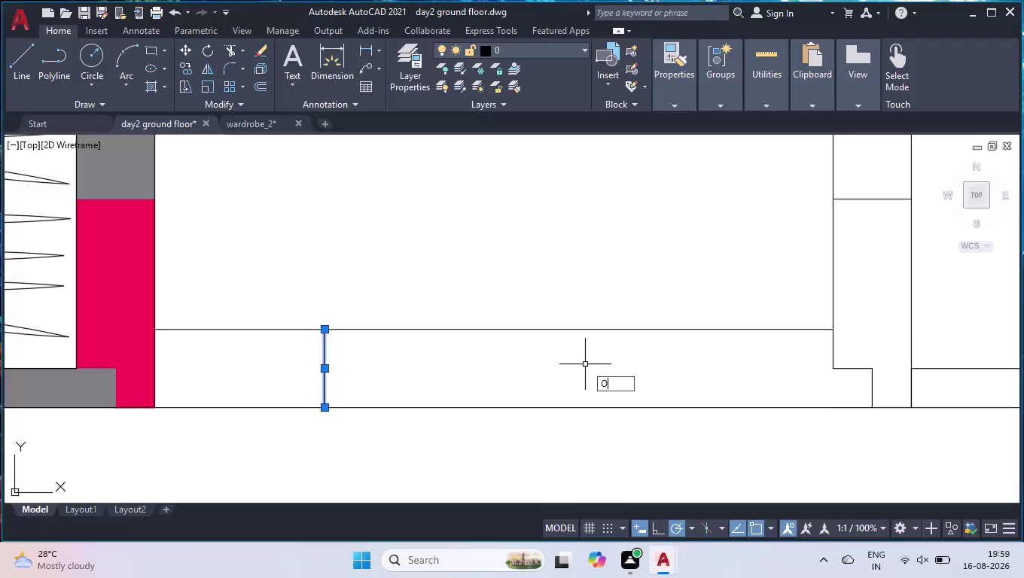
Offset the vertical wall line 3 feet to mark the other side of the window opening.
text(F)
key(Return)
text(3')
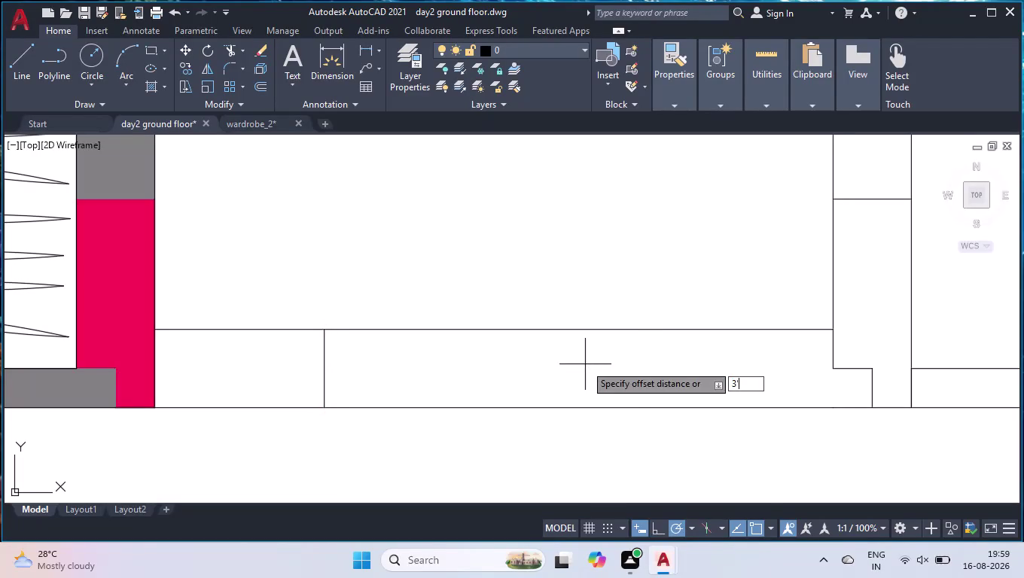
key(Return)
click(587, 366)
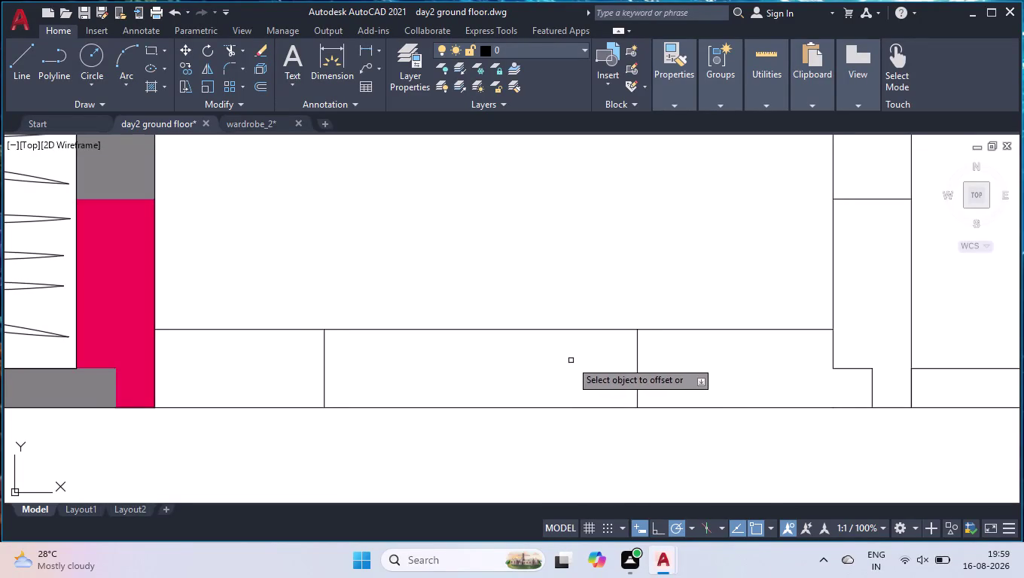
key(space)
scroll(down, 3)
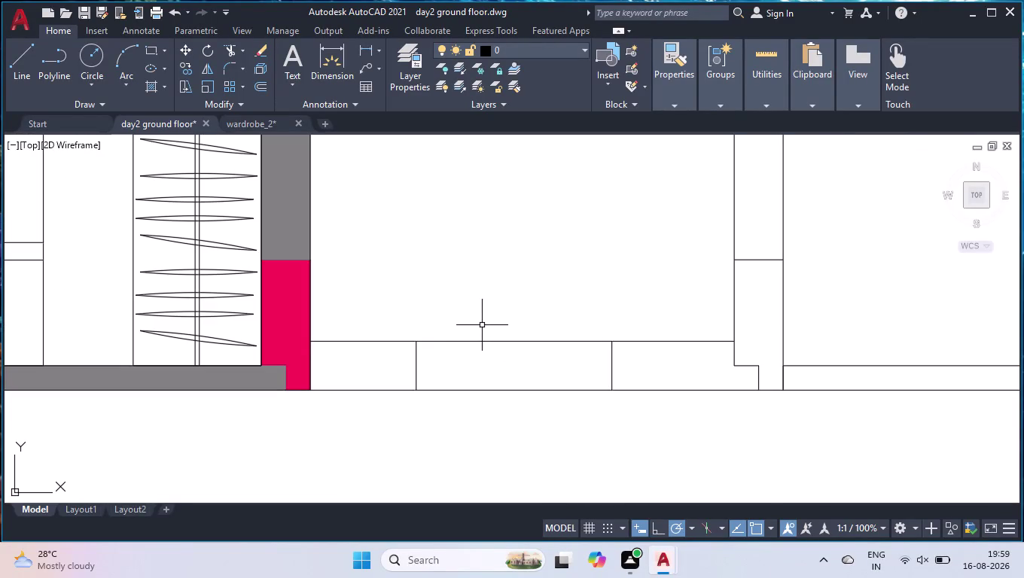
click(149, 92)
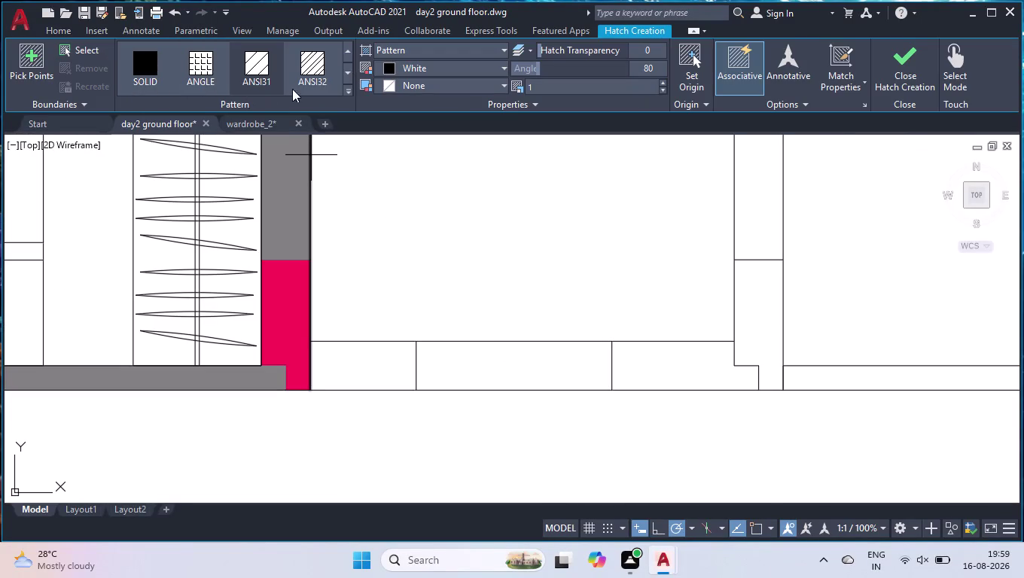
Hatch the wall pieces left and right of the opening with a SOLID fill in colour 8 grey.
click(392, 66)
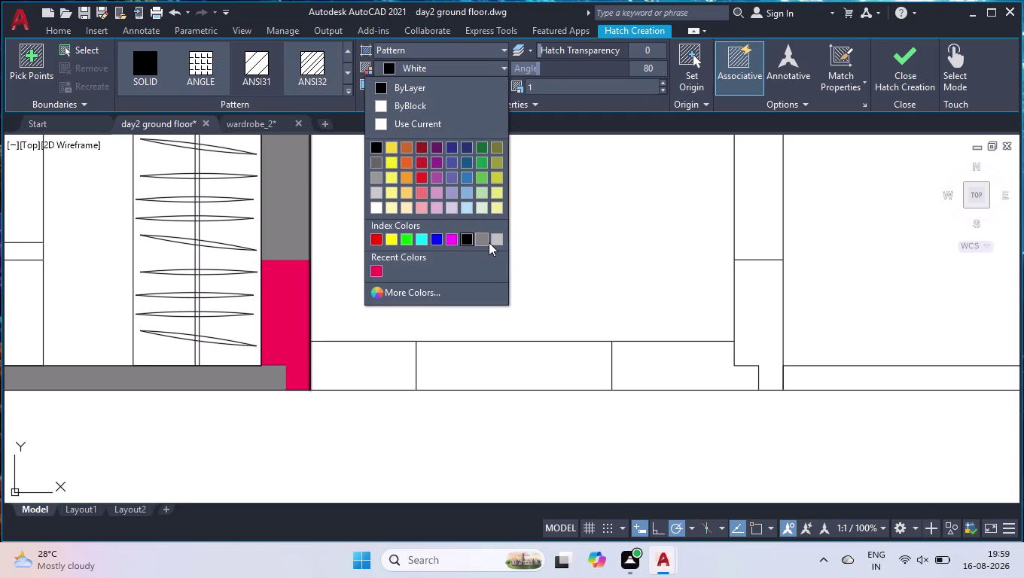
click(489, 243)
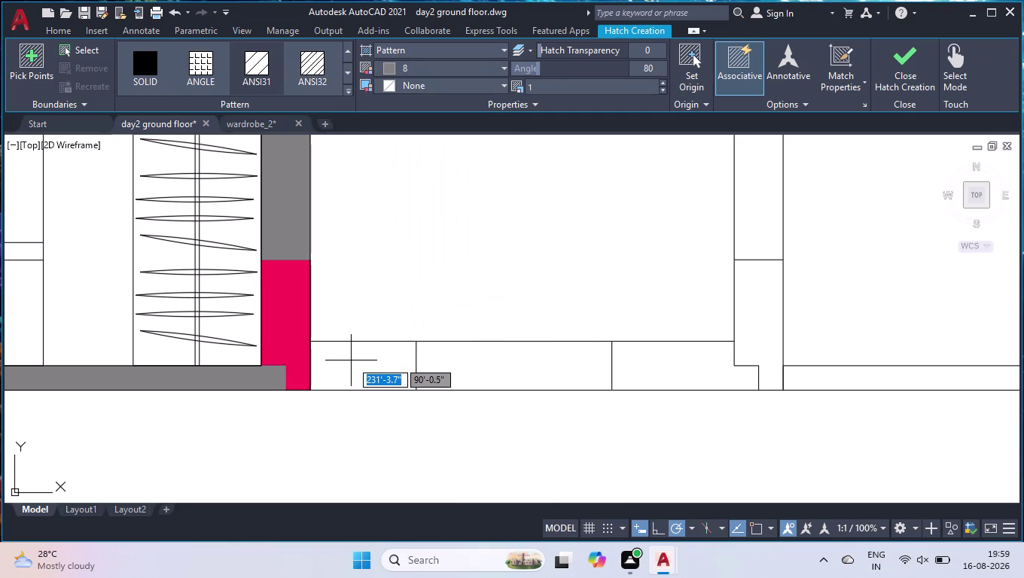
click(351, 360)
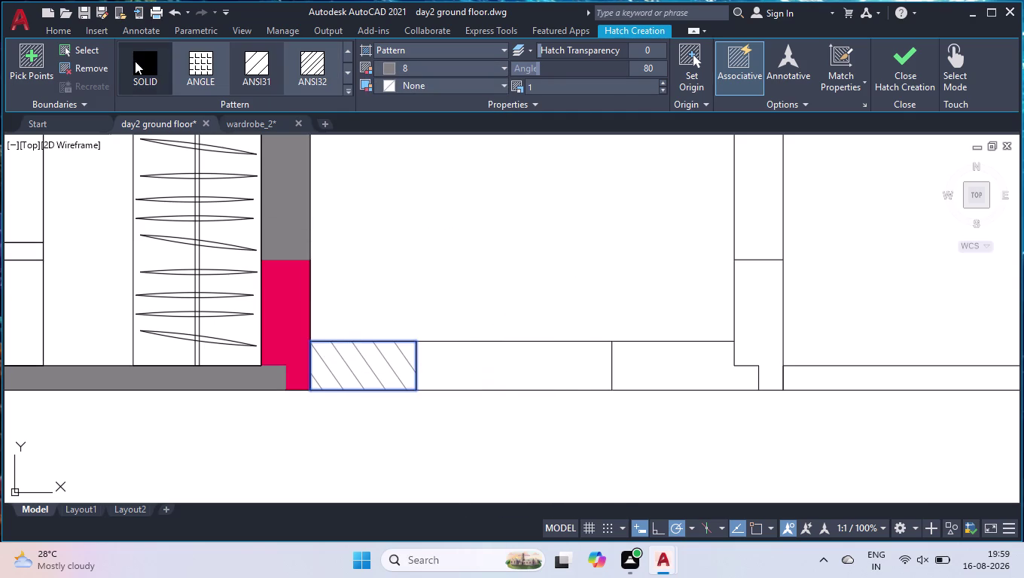
click(135, 61)
click(665, 365)
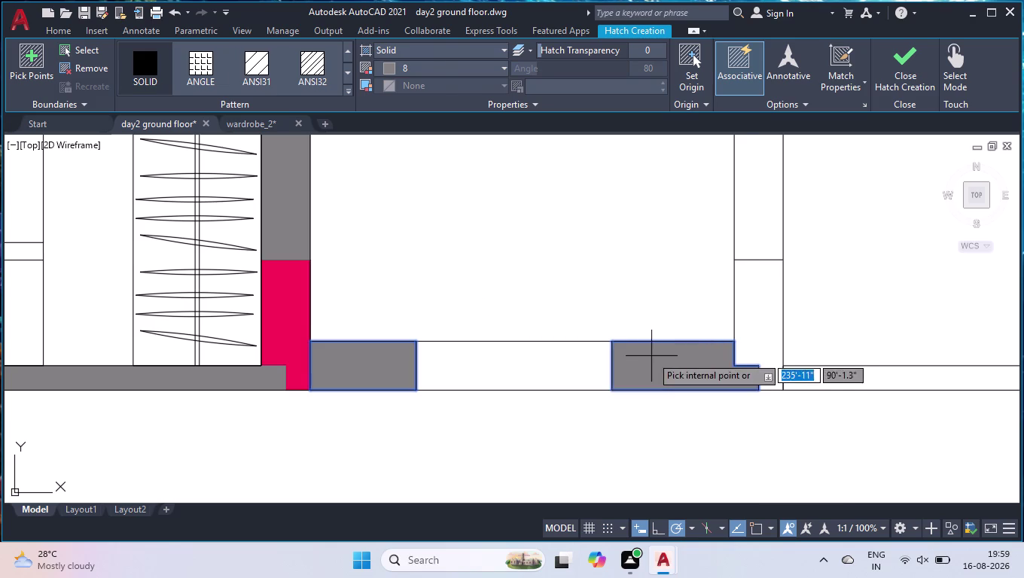
key(Return)
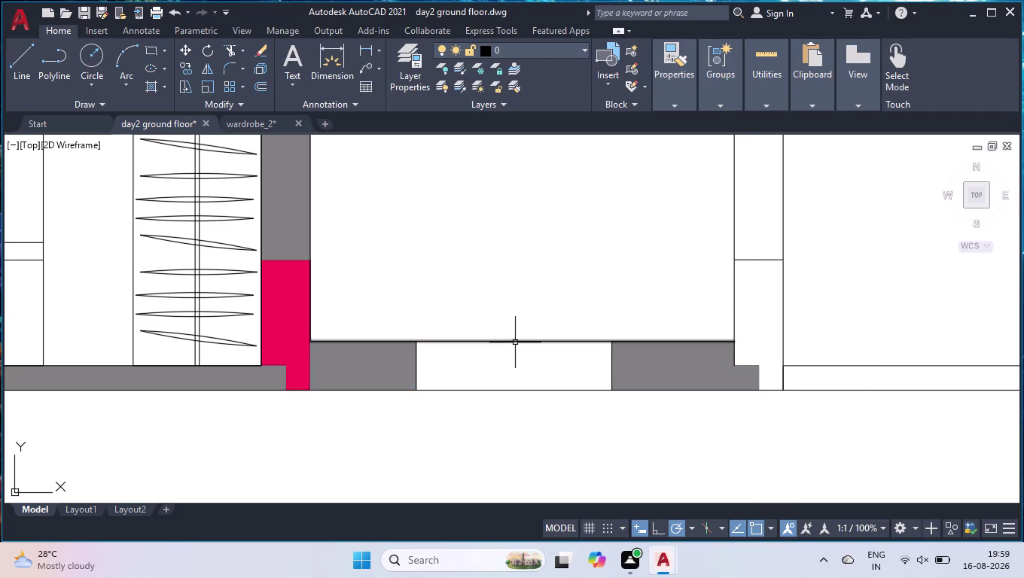
Offset the wall's inner edge 1 foot toward the room side over the window opening.
text(OFF)
key(Return)
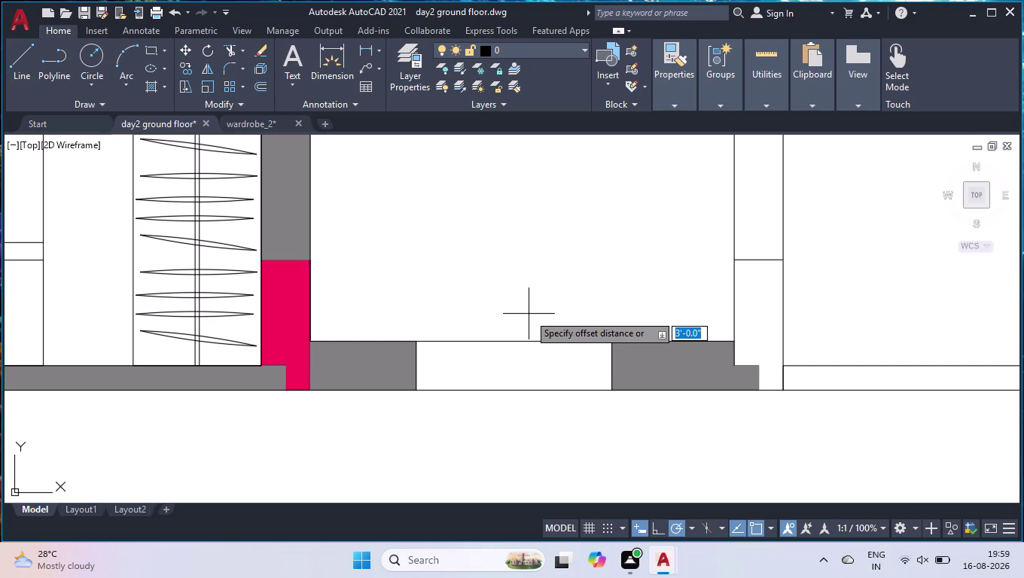
text(1')
key(Return)
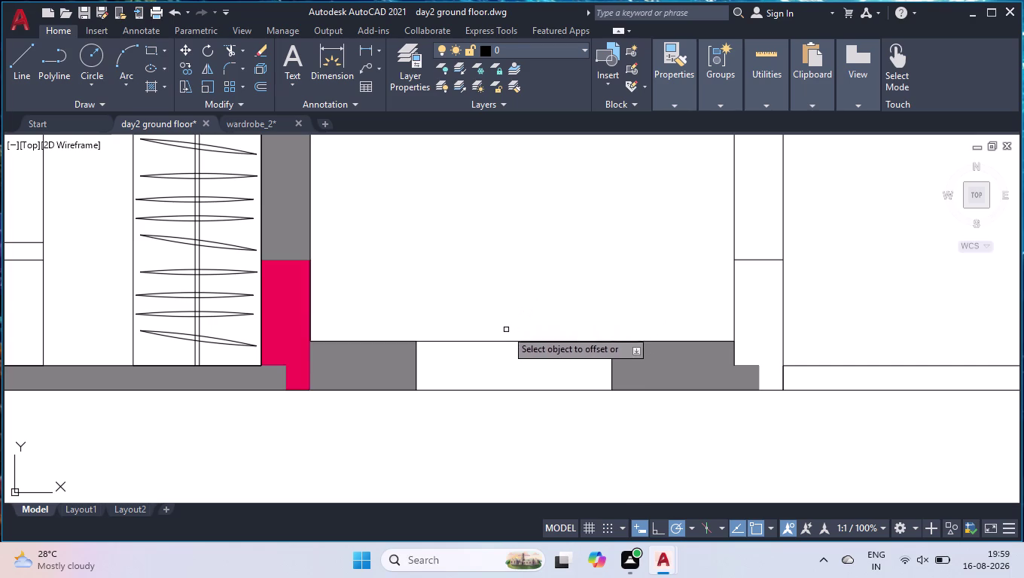
click(495, 341)
click(495, 255)
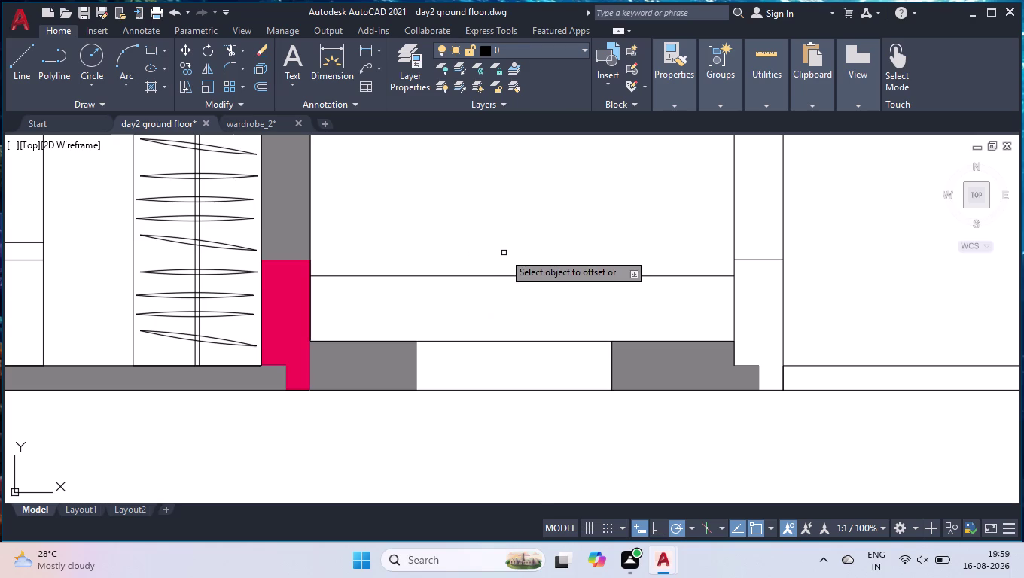
key(Return)
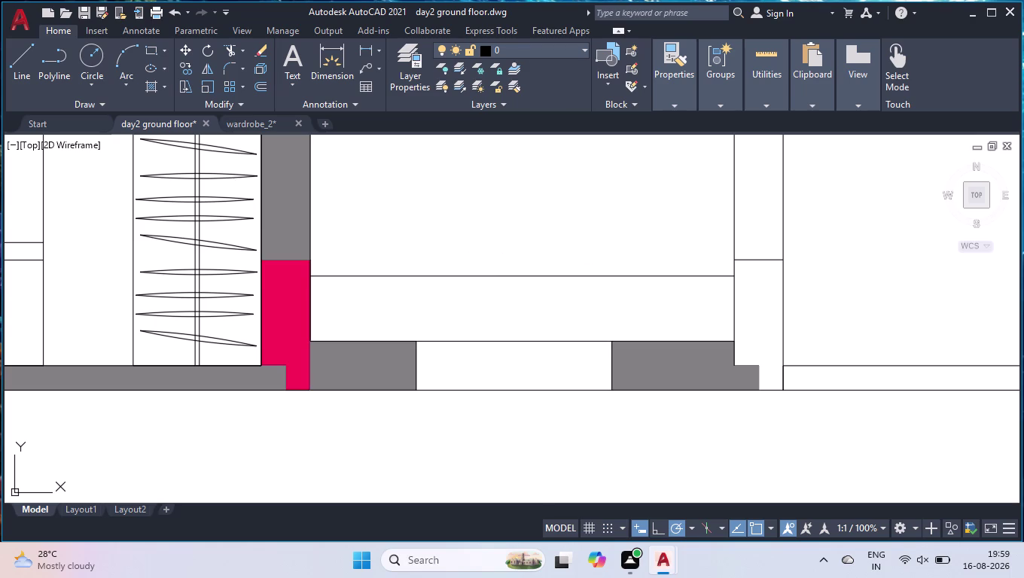
scroll(down, 3)
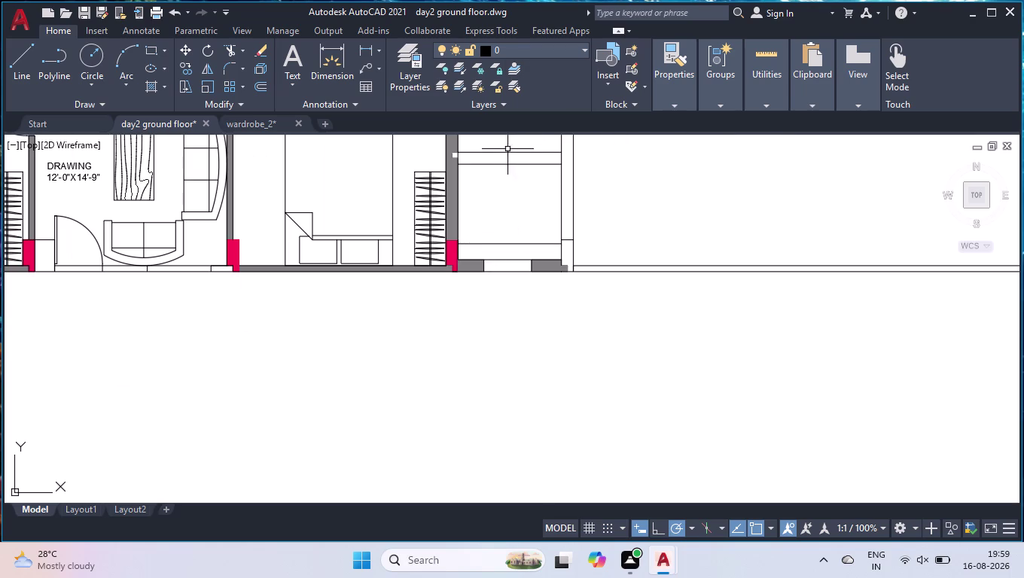
Trim the grey hatch above and below the window lines beside BED ROOM-02.
scroll(up, 3)
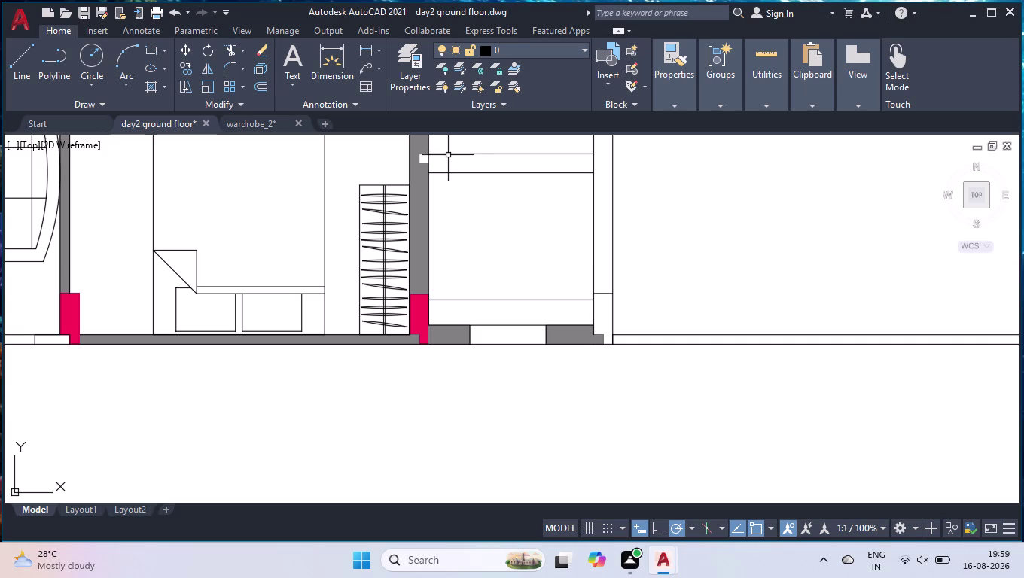
scroll(up, 3)
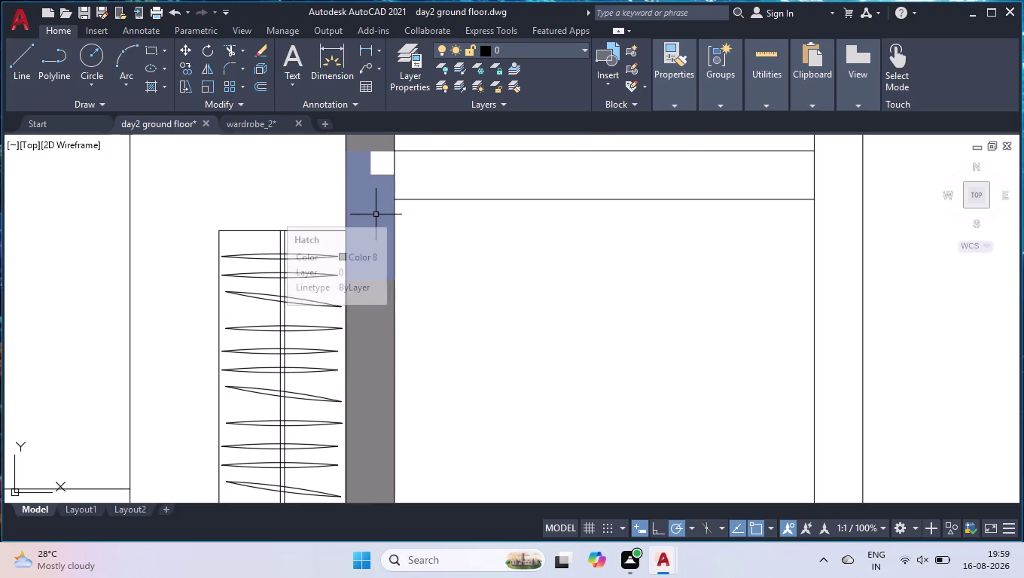
text(TR)
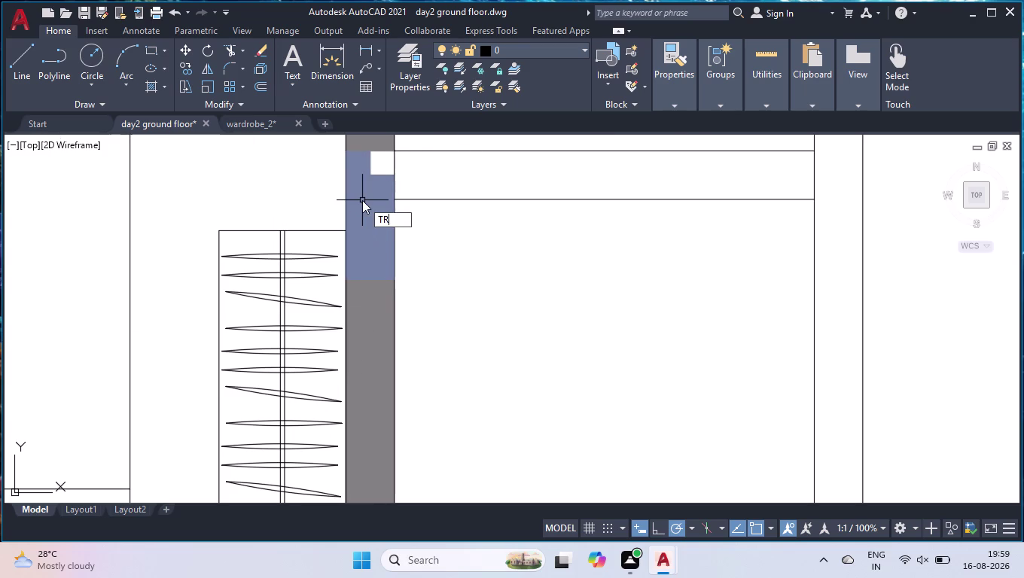
key(Return)
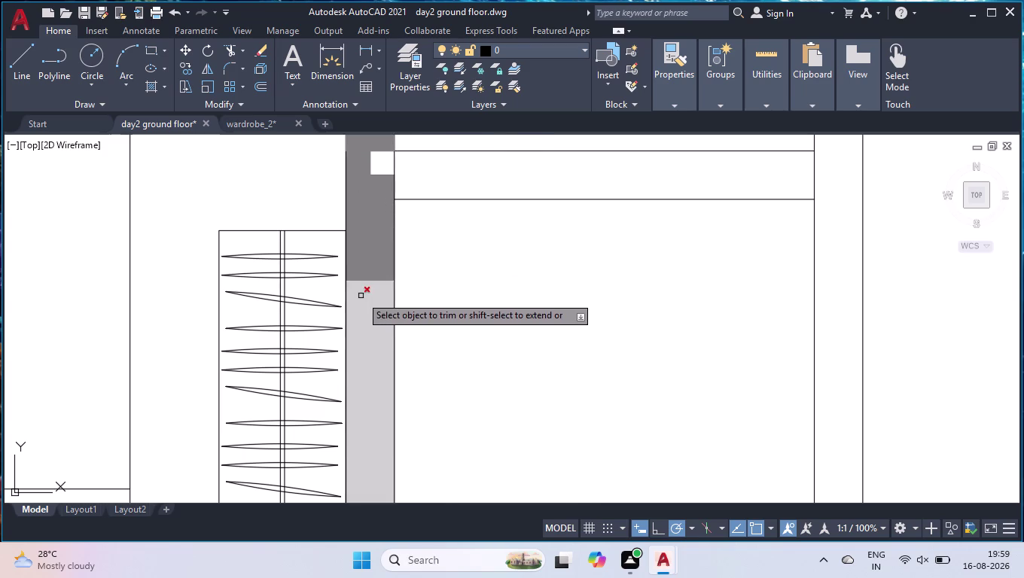
scroll(down, 3)
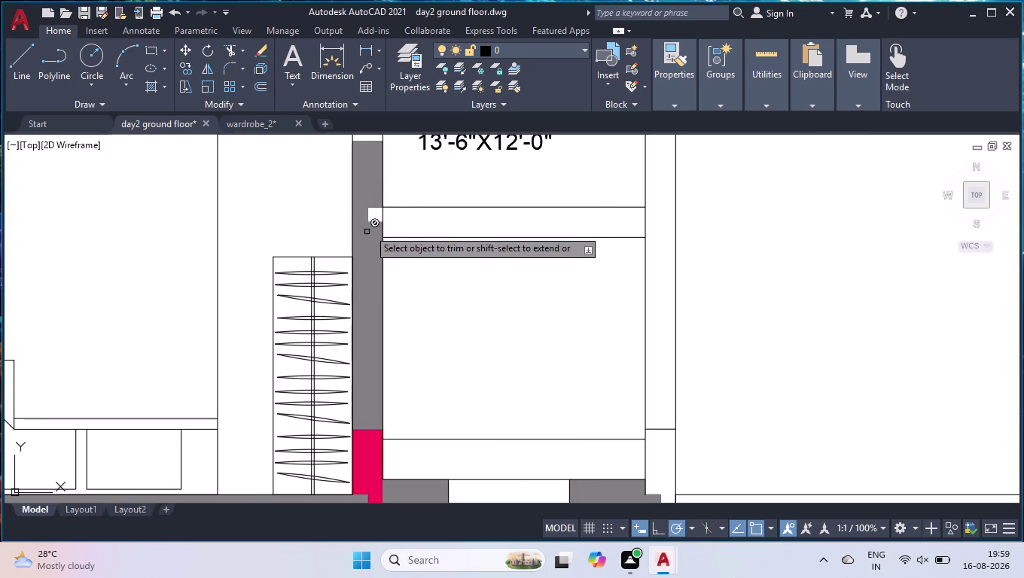
click(369, 182)
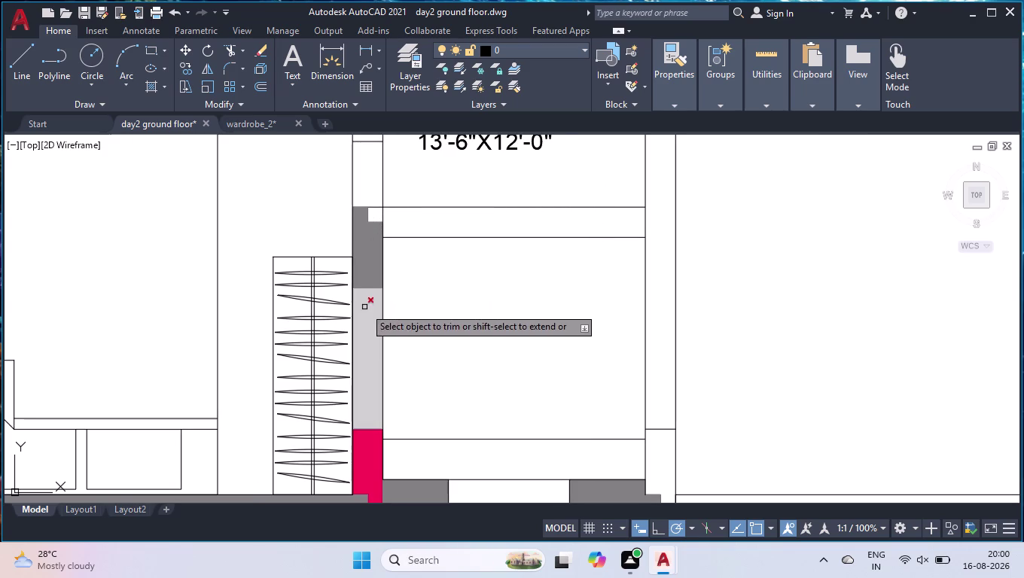
click(364, 309)
key(Return)
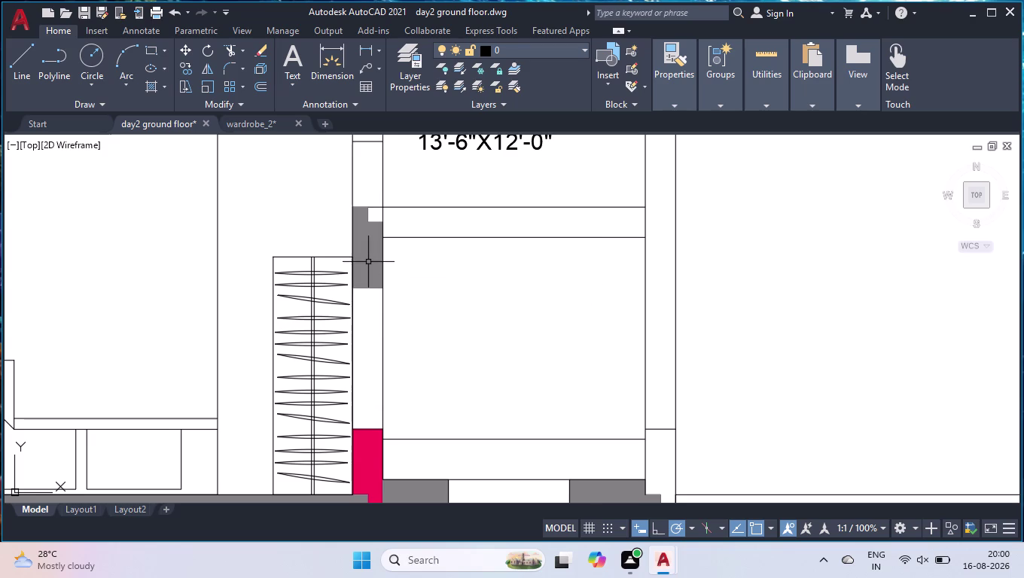
scroll(up, 3)
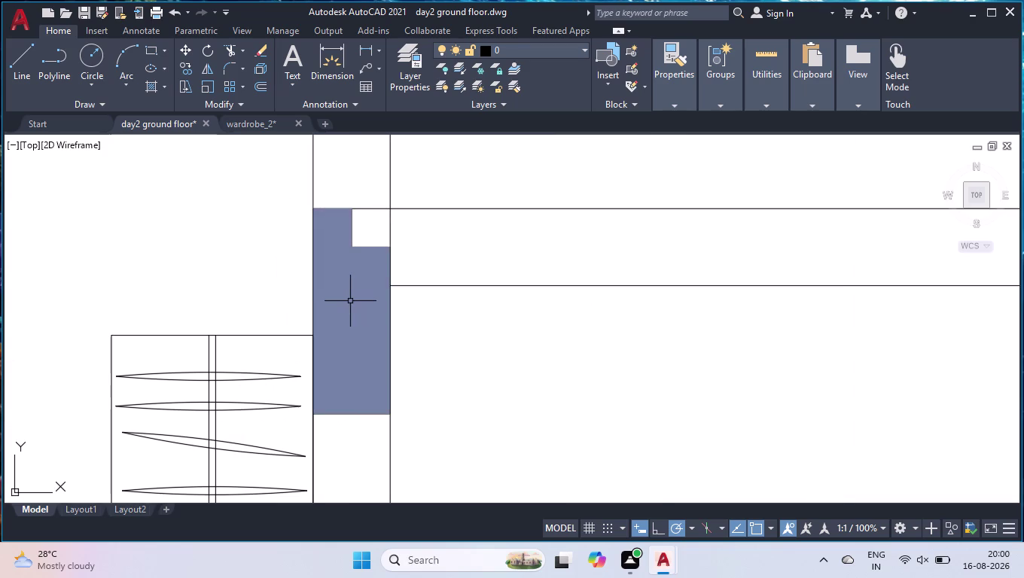
Select and delete the remaining grey wall fill piece.
click(351, 302)
scroll(down, 3)
scroll(down, 3)
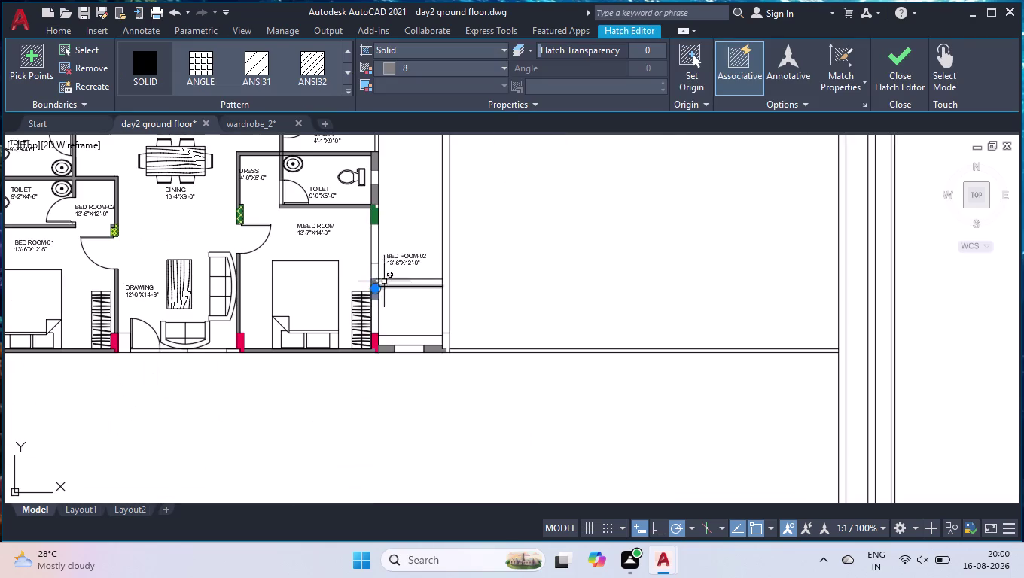
scroll(down, 3)
scroll(down, 3)
scroll(up, 3)
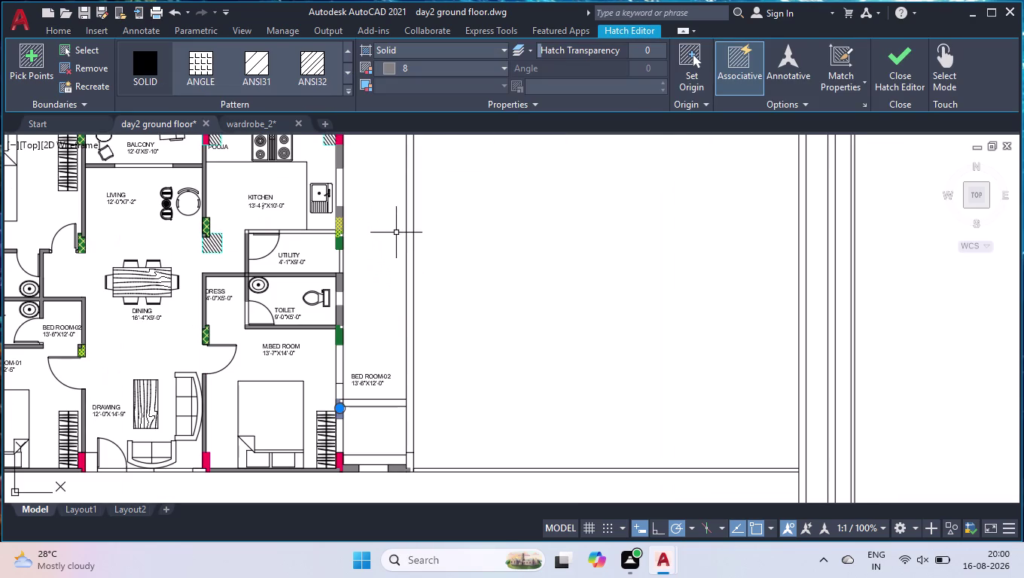
key(Delete)
scroll(up, 3)
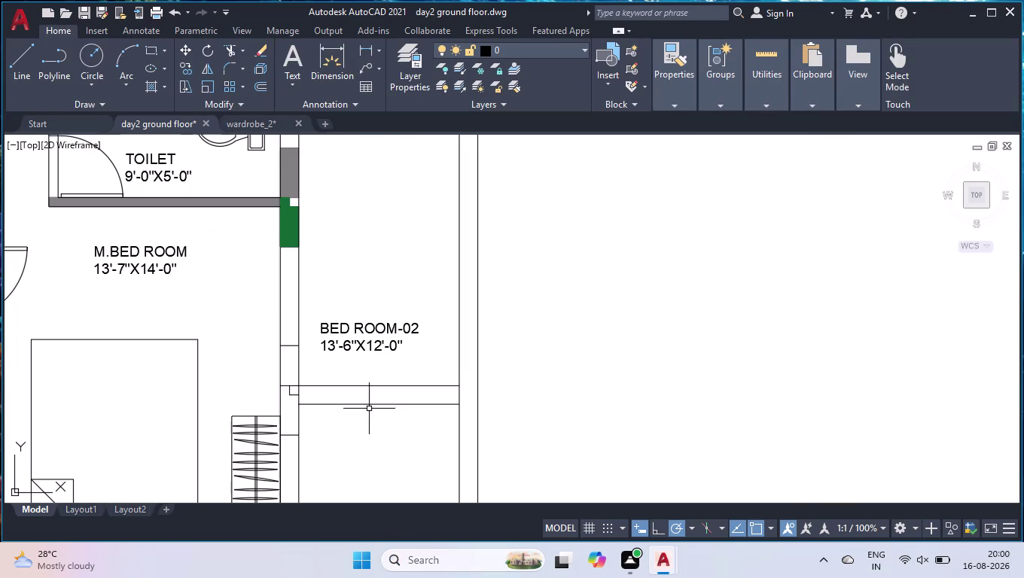
scroll(down, 3)
scroll(up, 3)
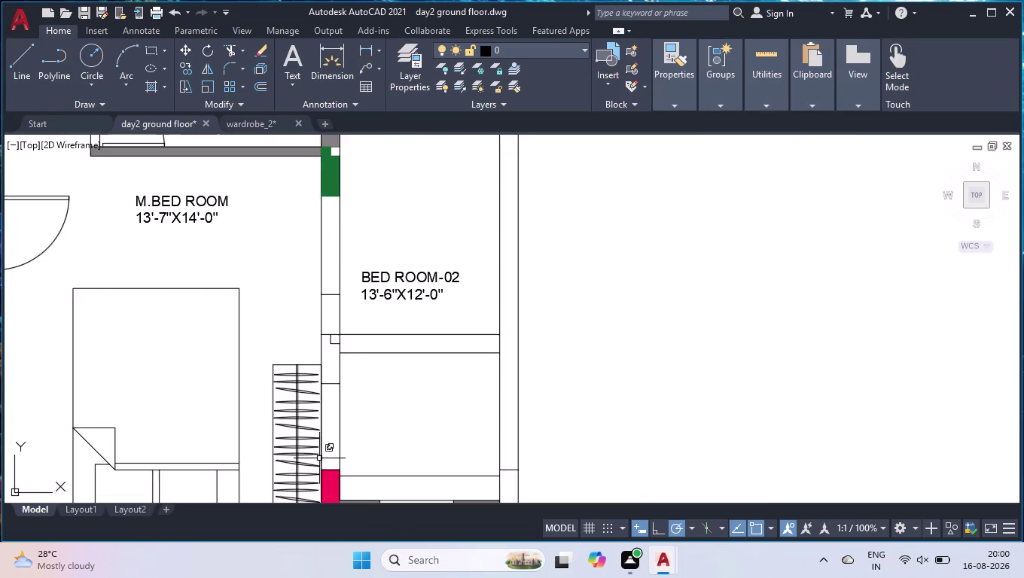
scroll(up, 3)
scroll(down, 3)
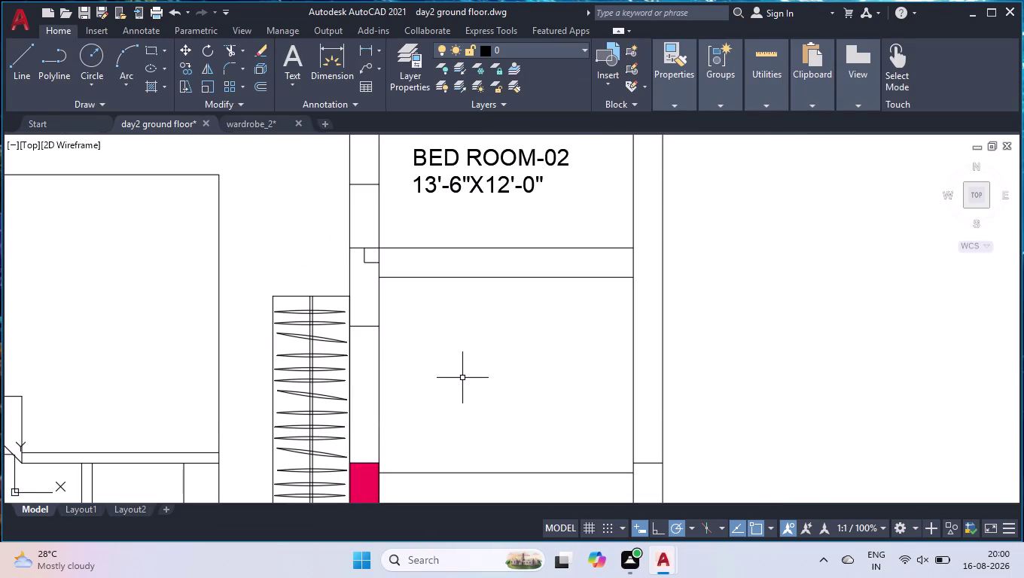
scroll(down, 3)
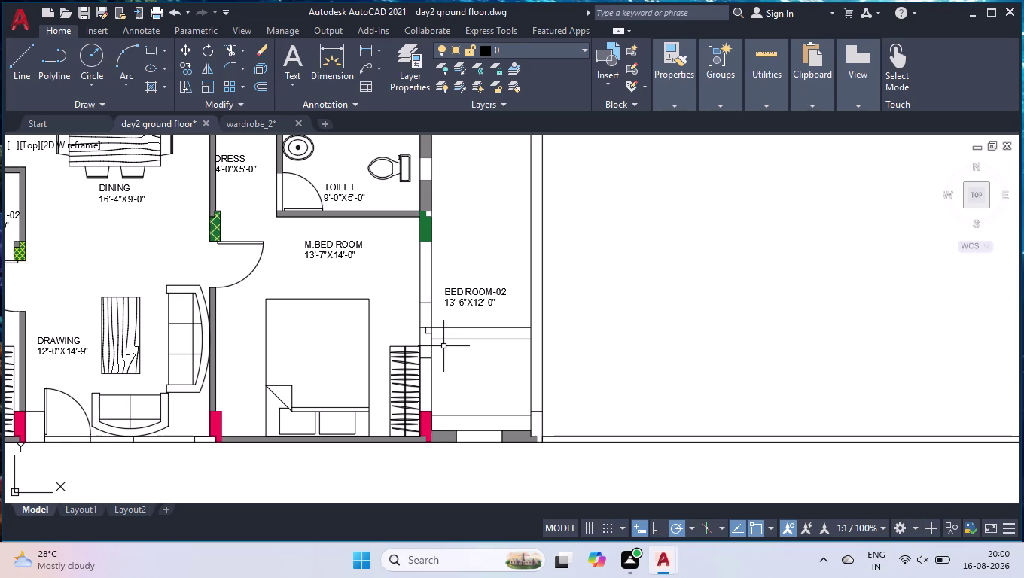
Undo four times to restore the wall fill, then zoom in on the small square opening.
key(u)
key(Return)
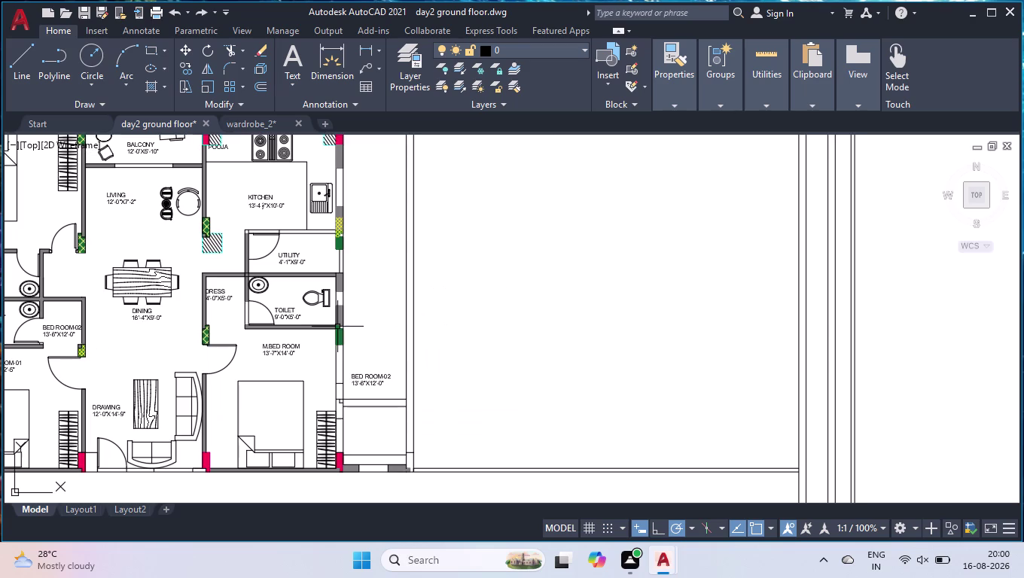
key(u)
key(Return)
key(u)
key(Return)
key(u)
key(Return)
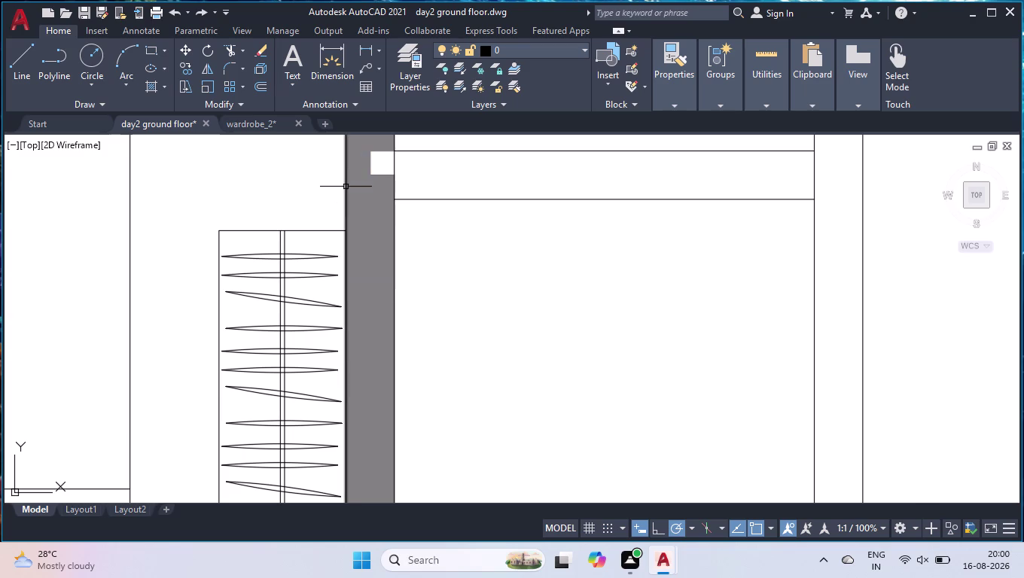
scroll(up, 3)
scroll(up, 3)
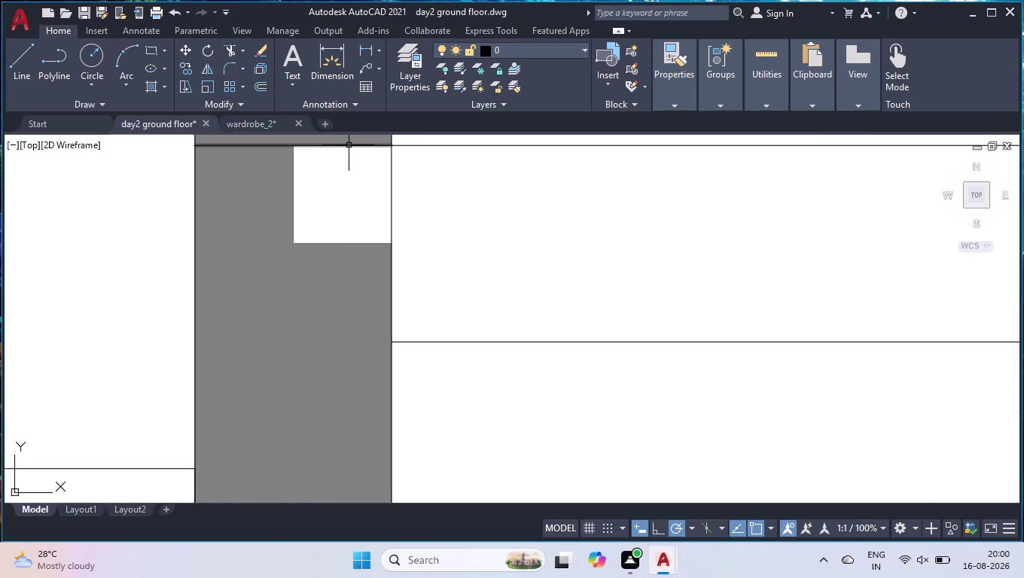
Recolour the top, bottom and left edges of the small square opening to cyan.
click(349, 146)
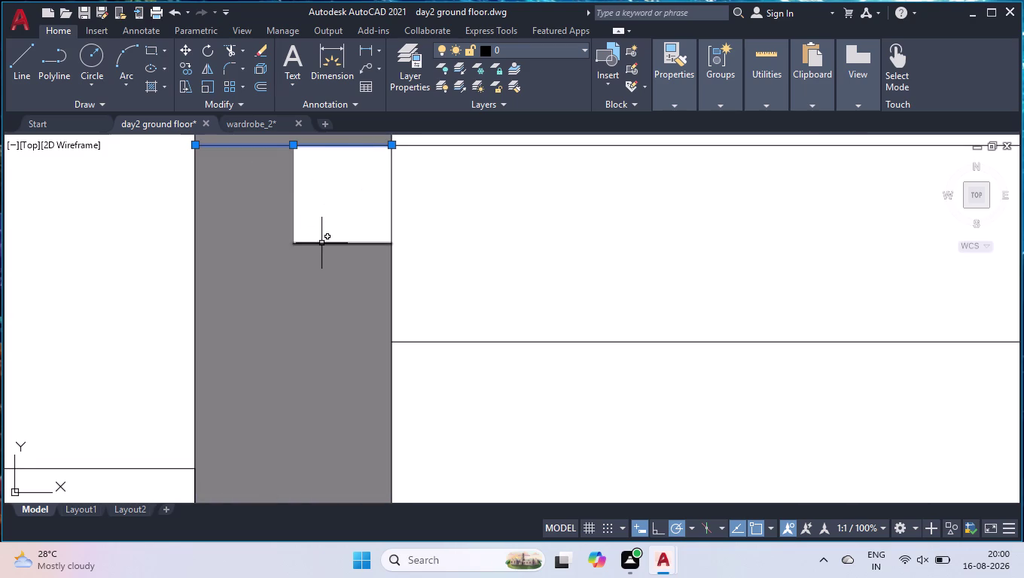
click(322, 244)
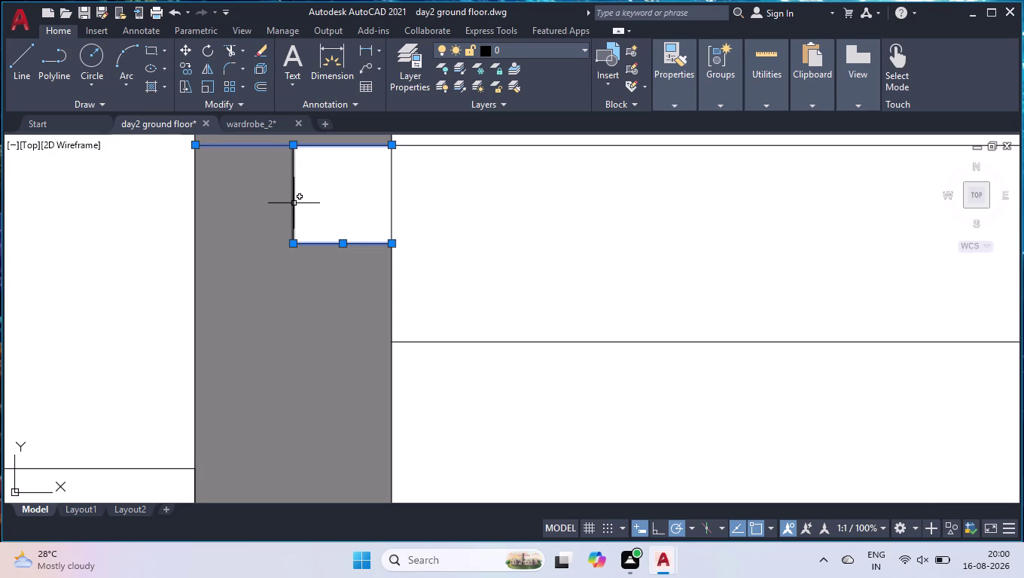
click(294, 202)
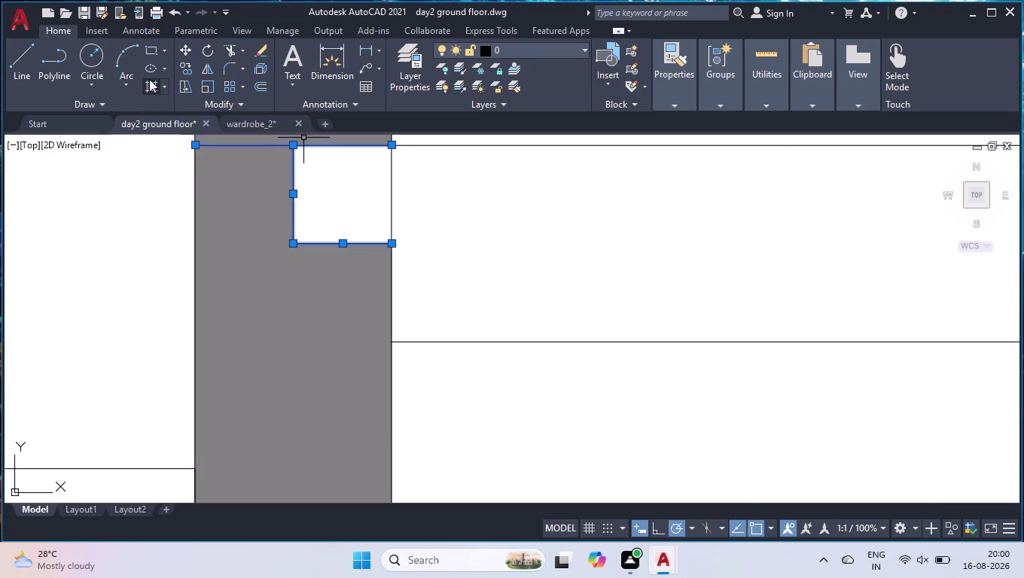
key(ctrl+1)
double_click(713, 196)
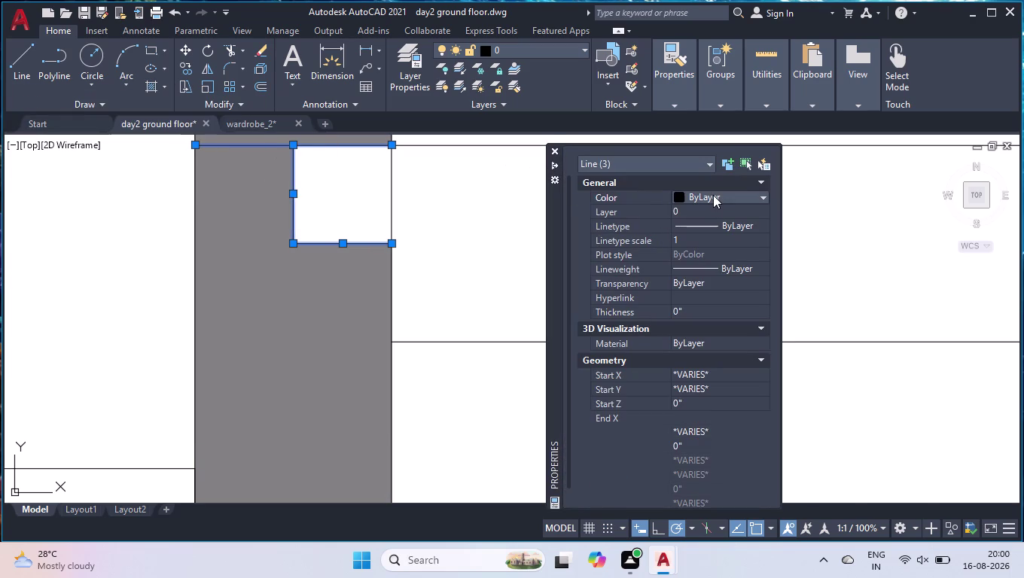
click(697, 280)
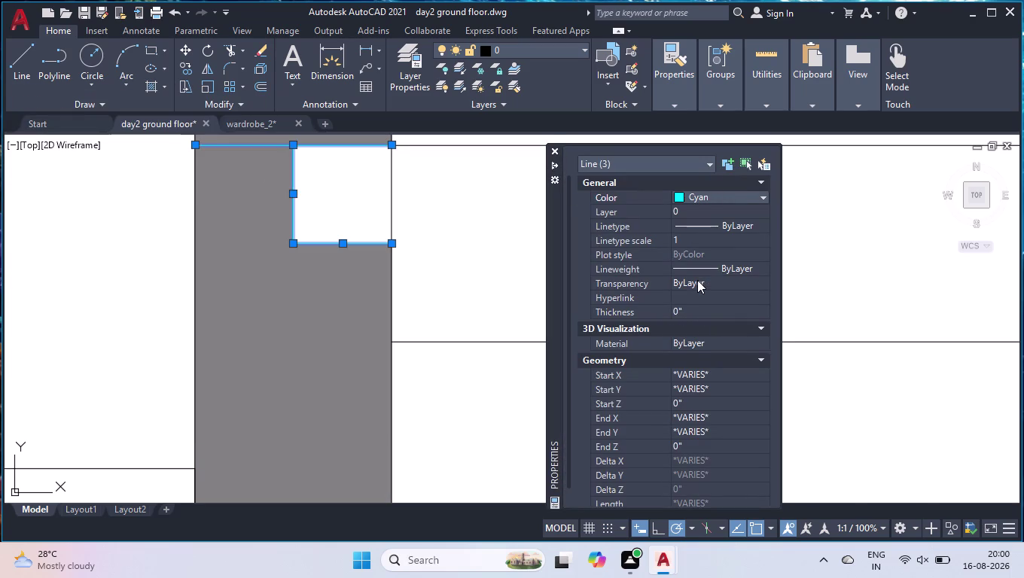
click(560, 152)
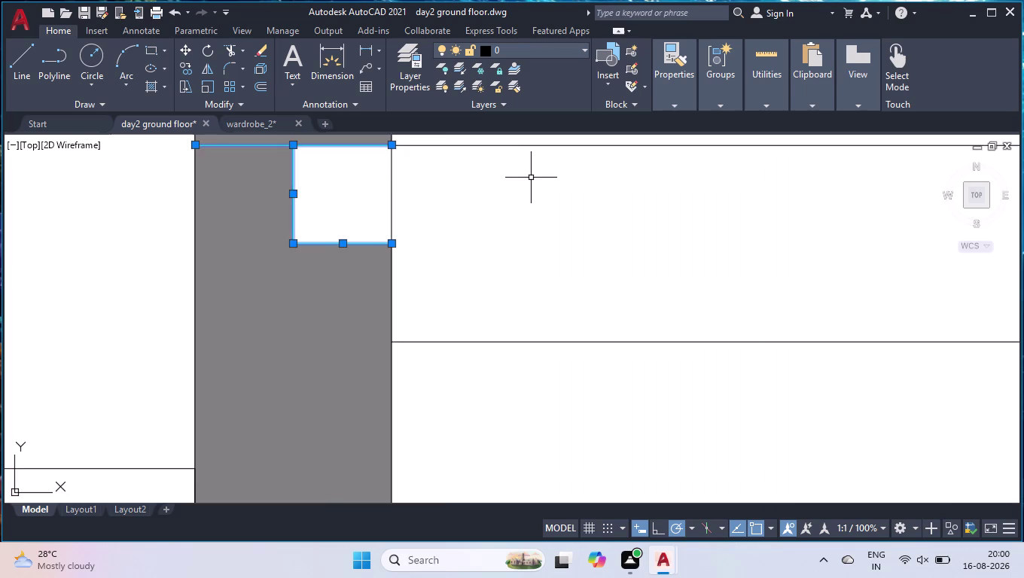
scroll(down, 3)
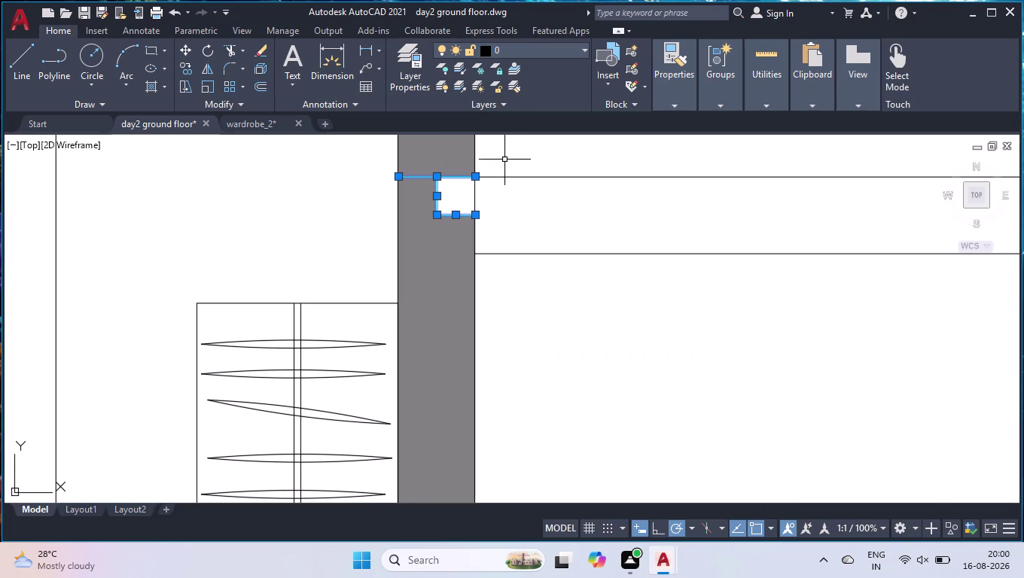
click(505, 158)
click(331, 252)
scroll(down, 3)
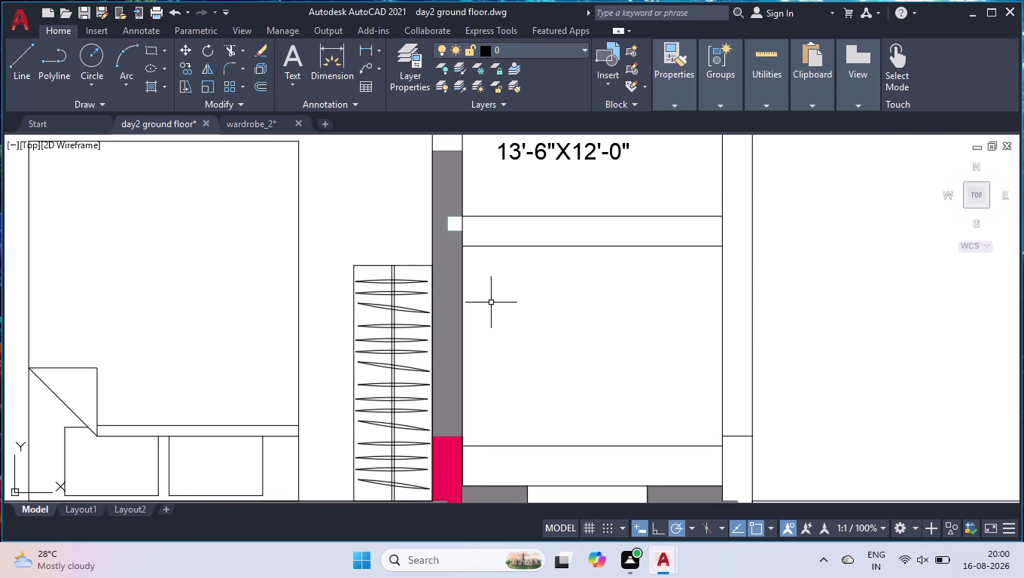
Draw a vertical line 1 foot right of the room's lower-left inner corner up to the upper room line.
key(l)
key(Return)
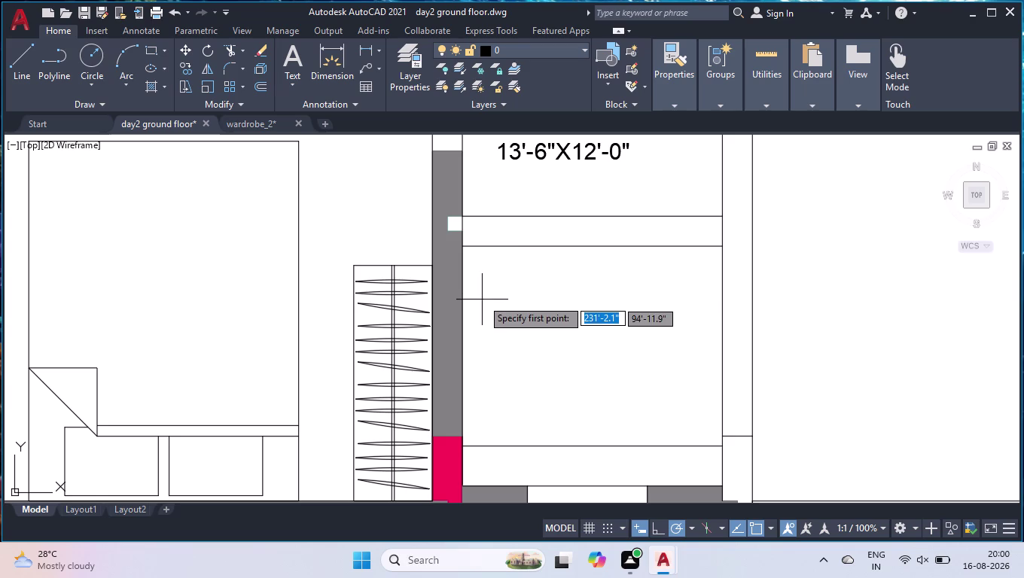
click(464, 446)
text(1)
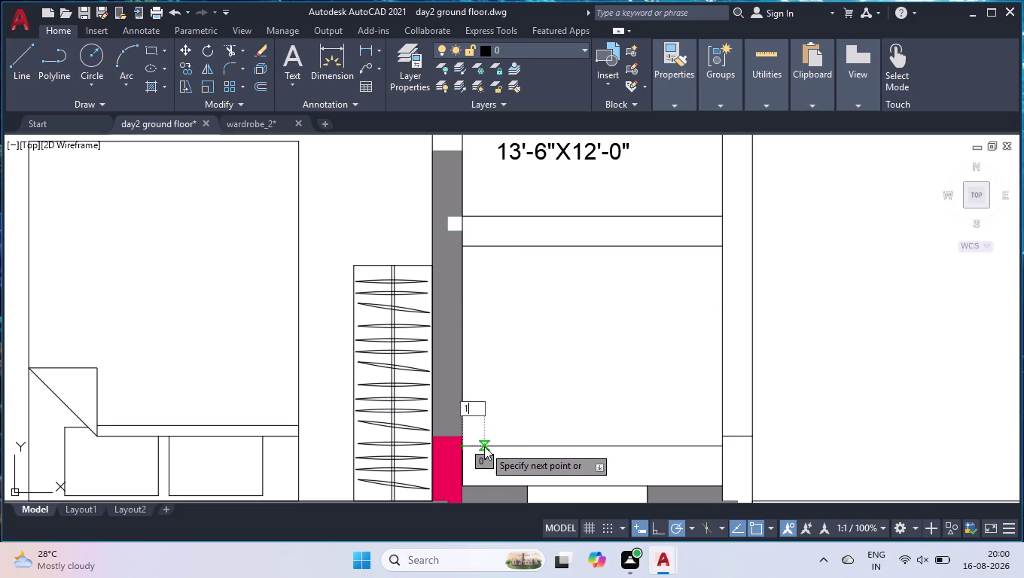
text(')
click(667, 525)
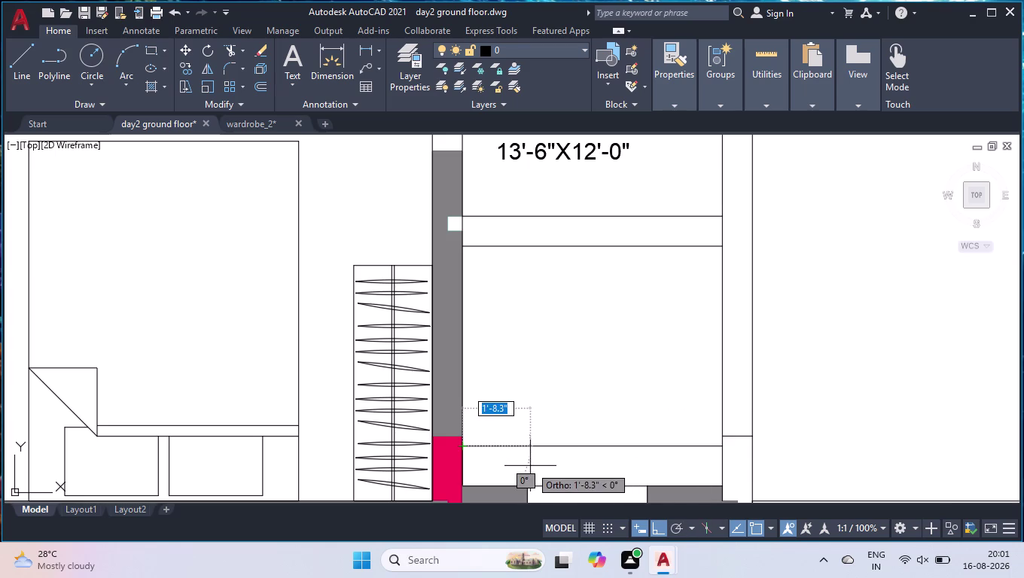
text(1')
key(Return)
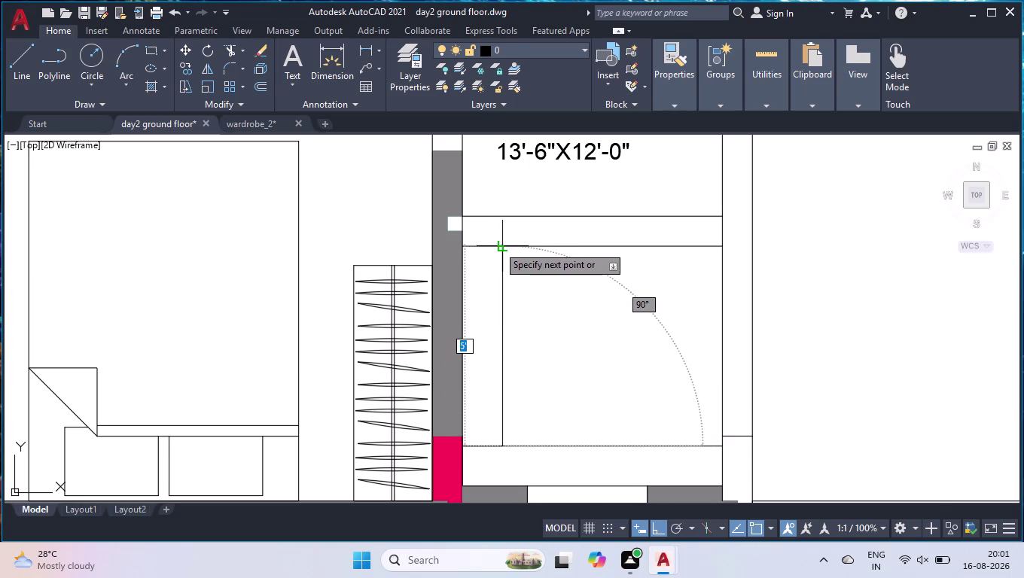
click(498, 246)
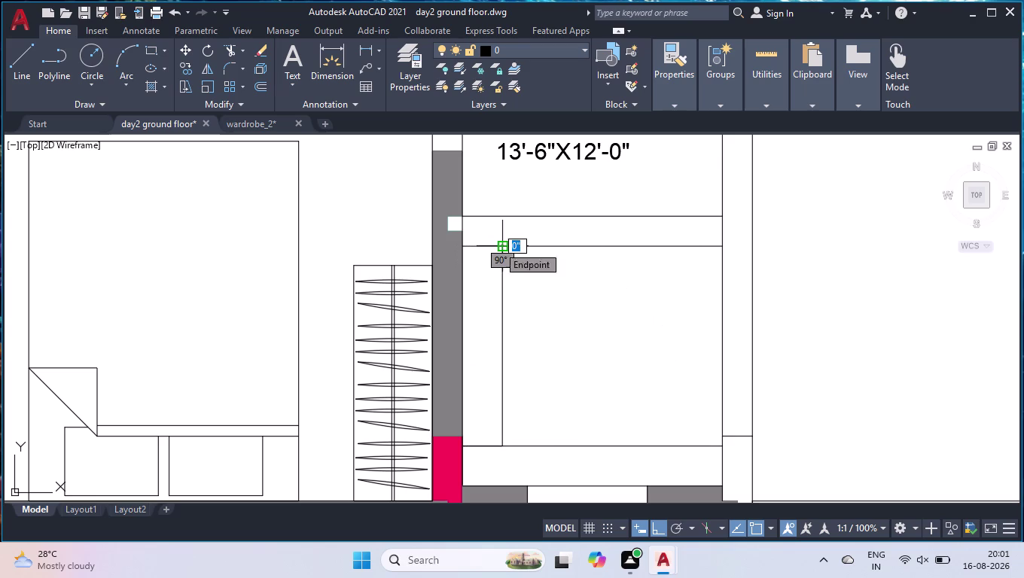
key(space)
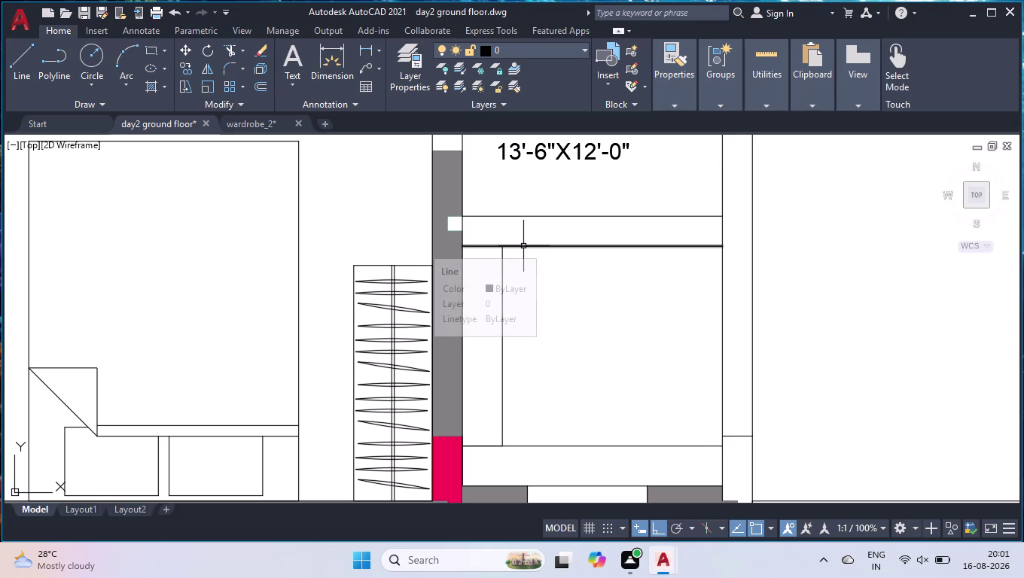
Offset the upper horizontal room line 1 foot down into the room.
text(OFF)
key(Return)
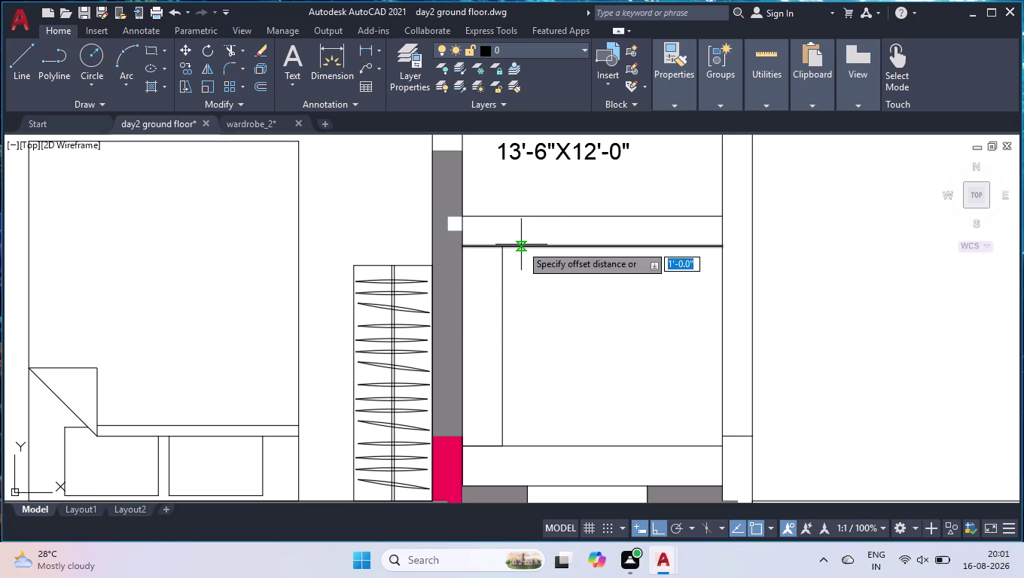
text(1')
key(Return)
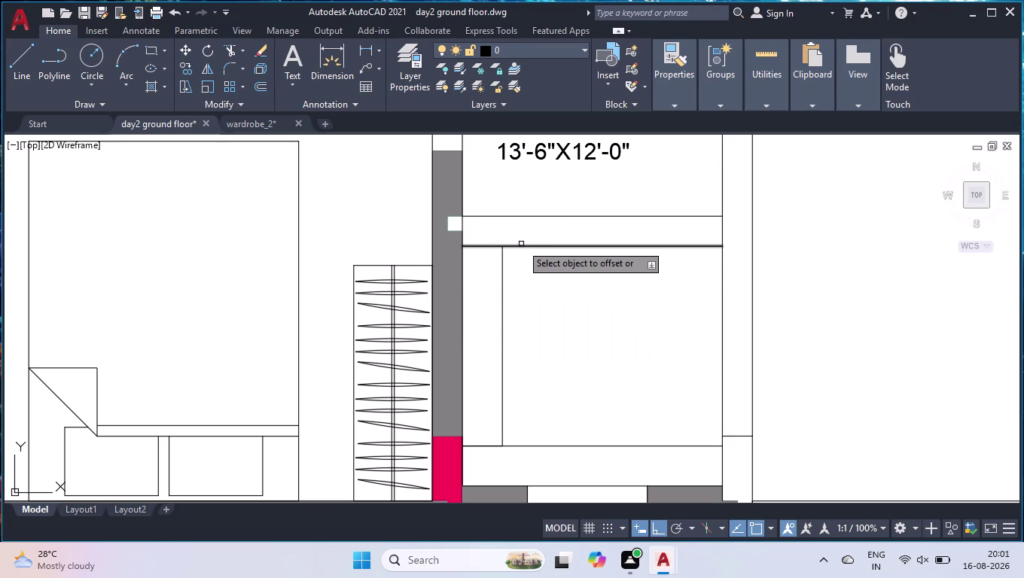
click(521, 247)
click(531, 300)
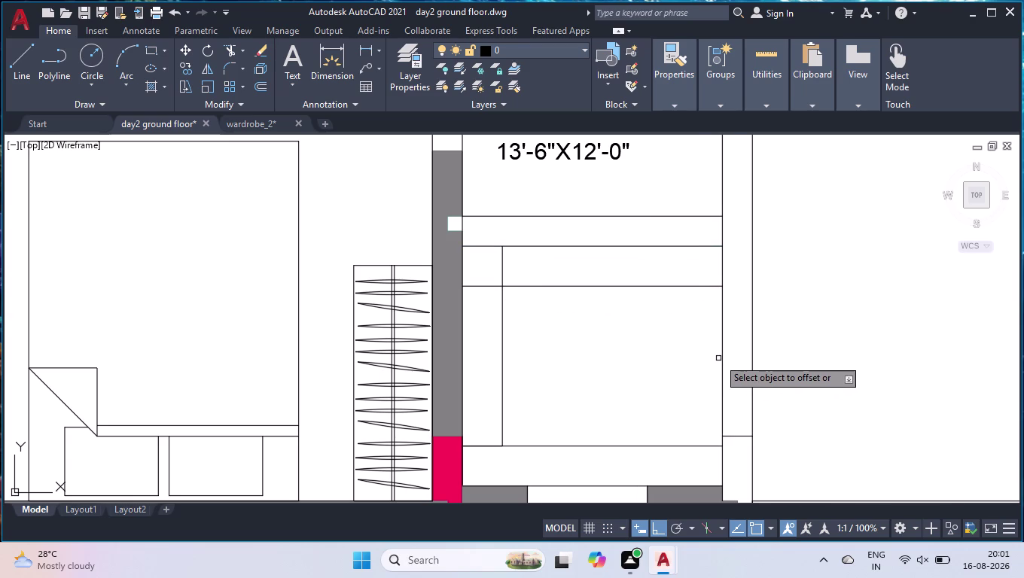
key(space)
Draw a vertical line 1 foot left of the lower-right inner corner up to the new horizontal line.
key(l)
key(Return)
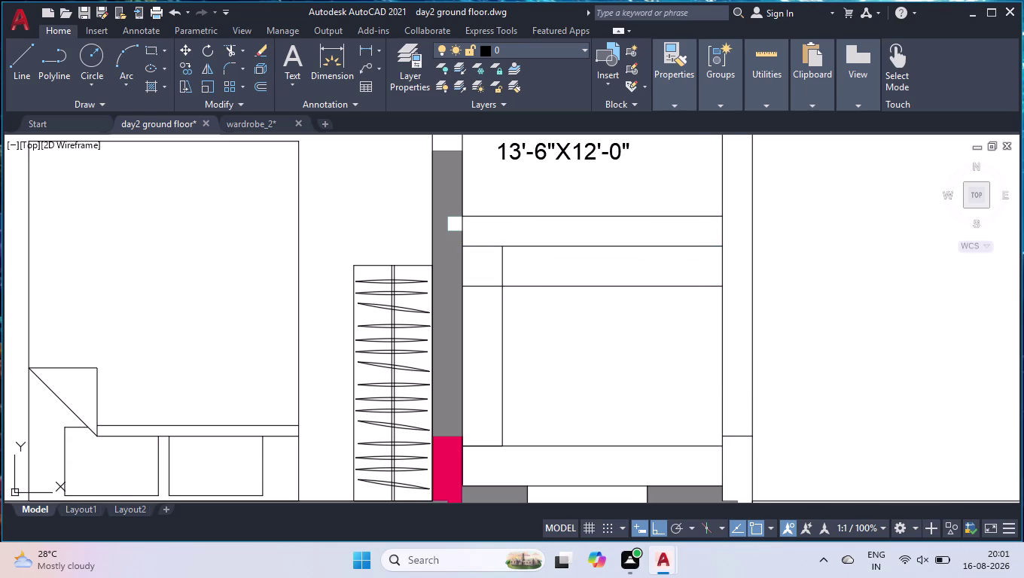
click(721, 445)
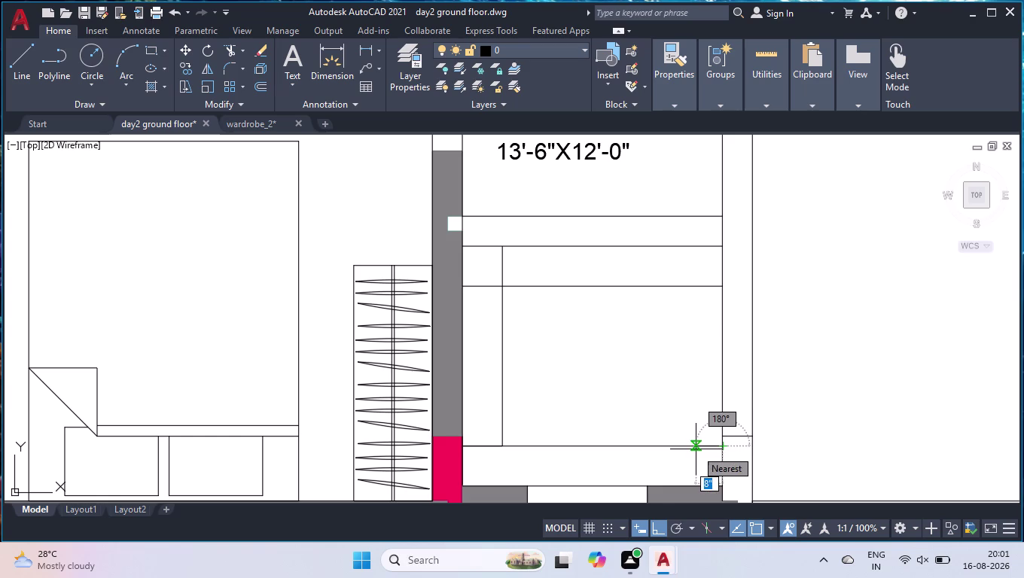
text(1')
key(Return)
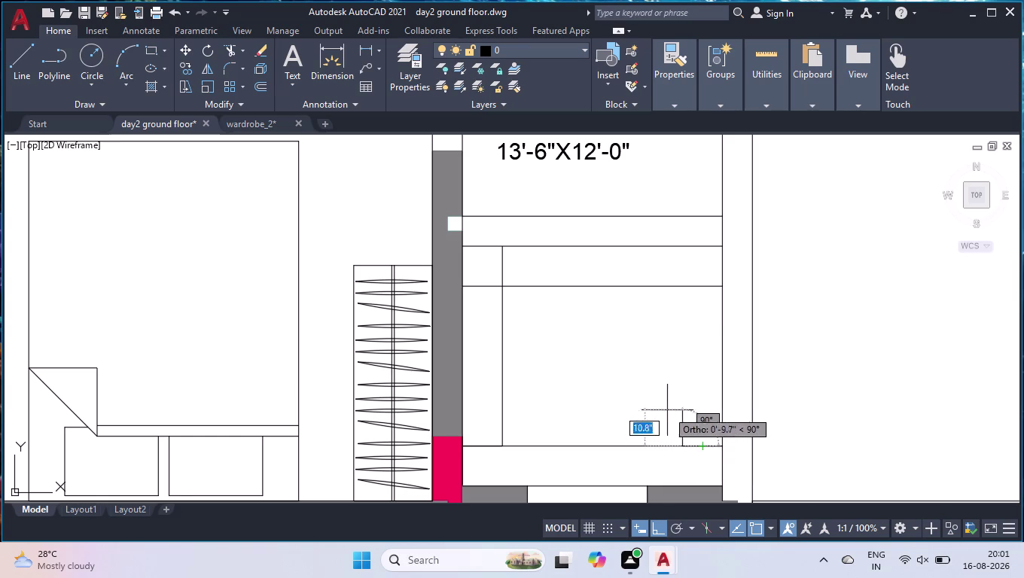
click(686, 289)
key(space)
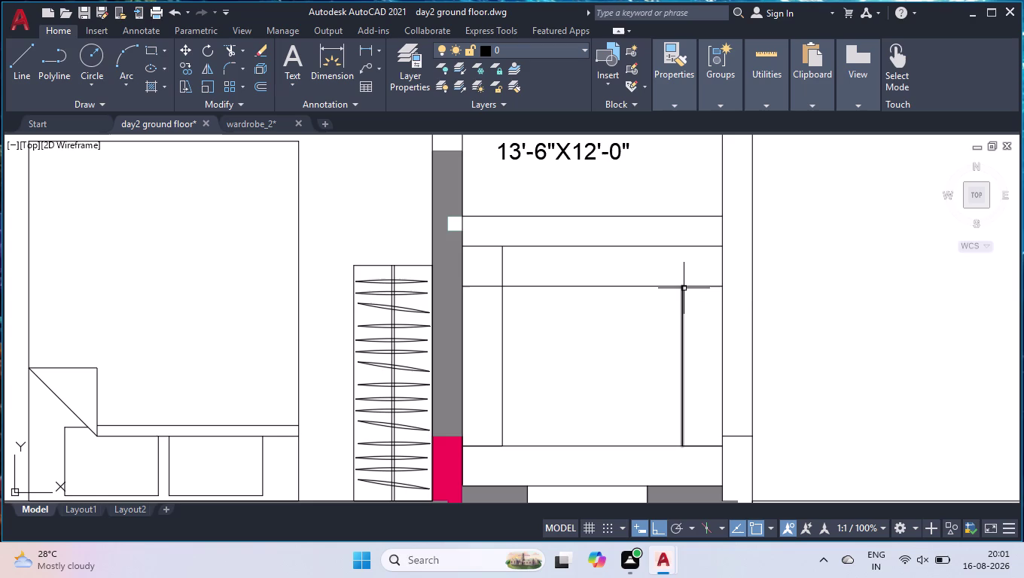
text(TR)
key(Return)
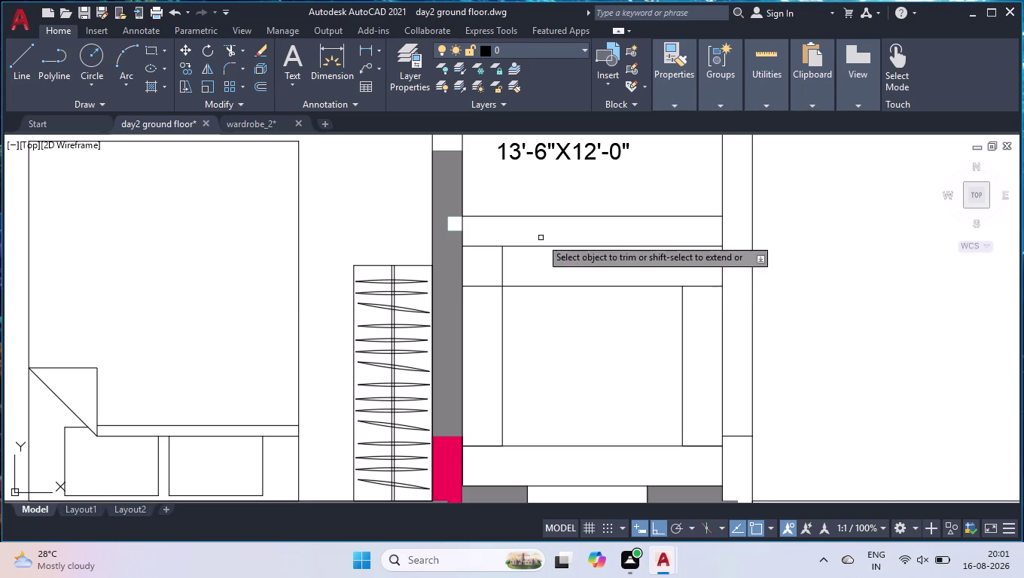
Trim the overhanging ends of the new inner lines to form a clean rectangle.
click(540, 237)
click(547, 234)
click(541, 263)
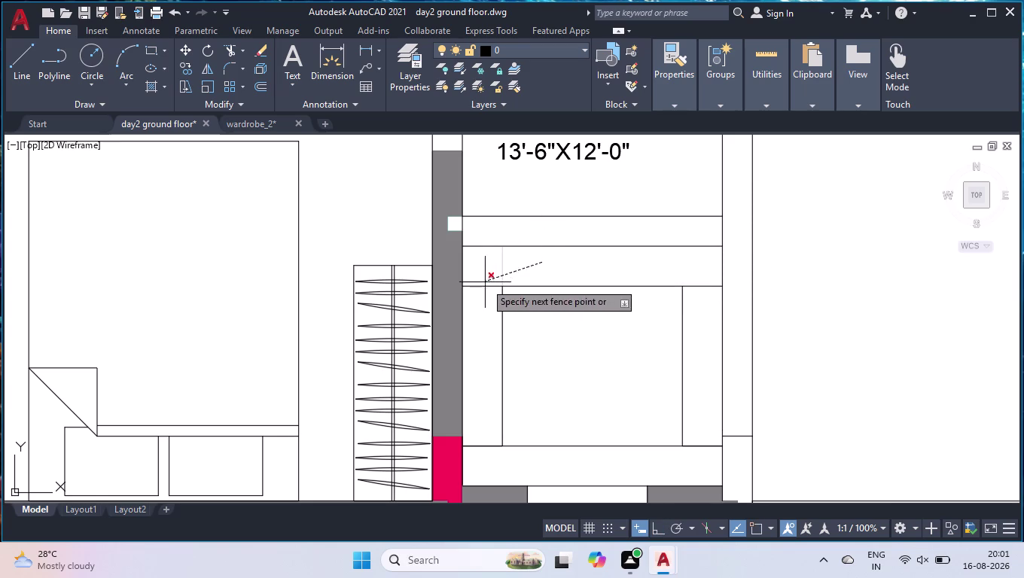
click(481, 292)
click(486, 420)
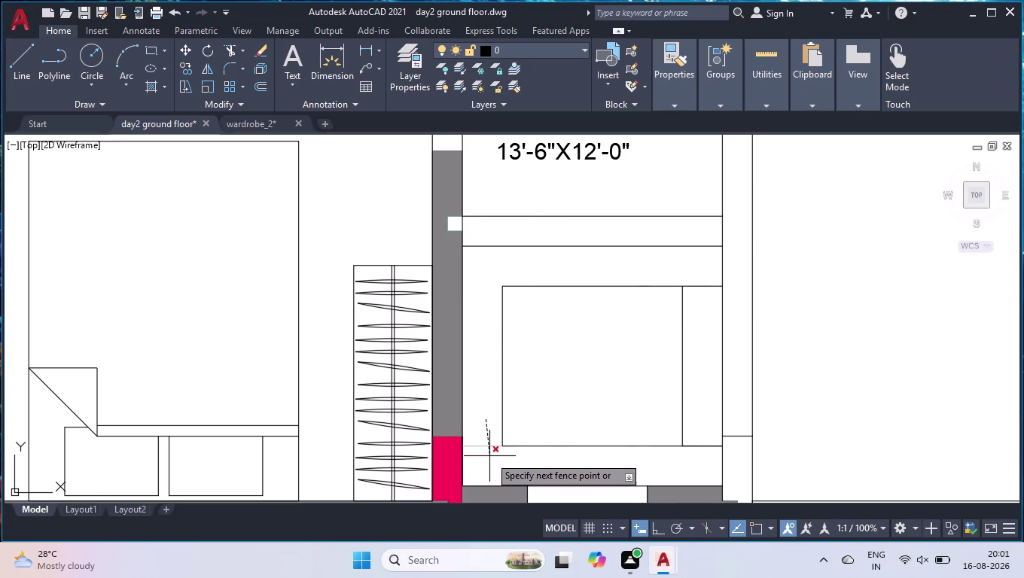
click(490, 457)
click(712, 425)
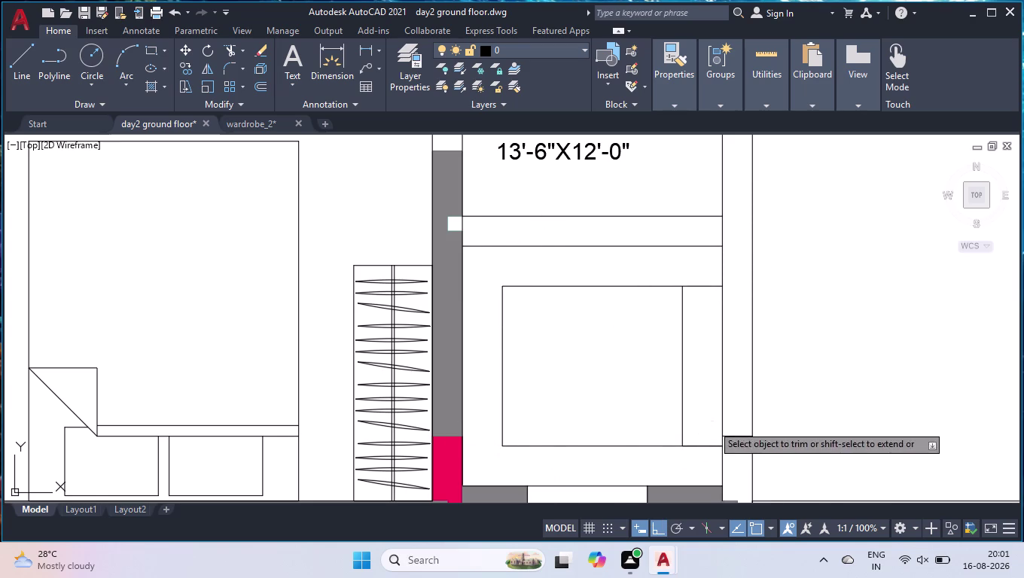
click(692, 464)
click(701, 274)
click(696, 318)
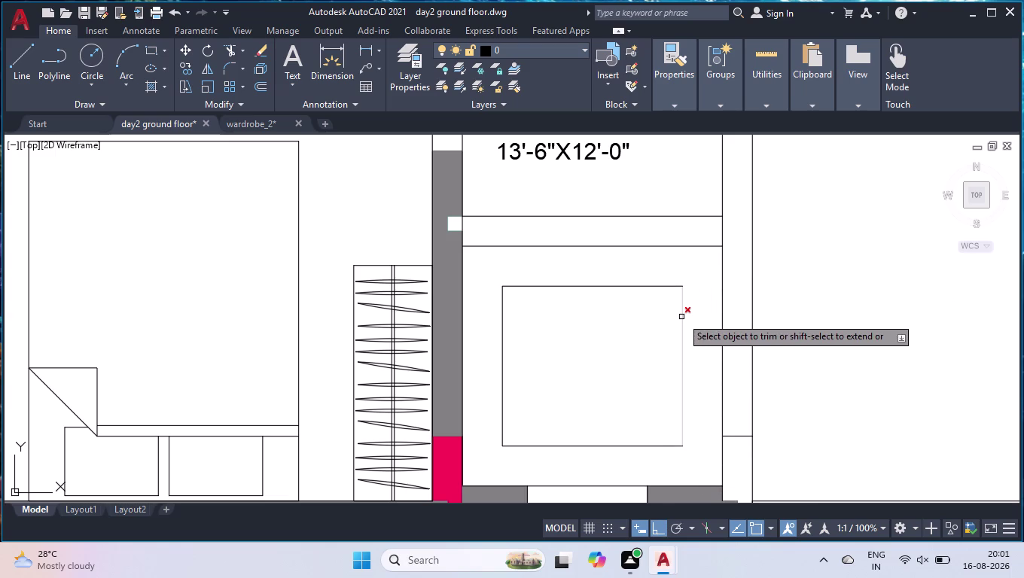
key(Return)
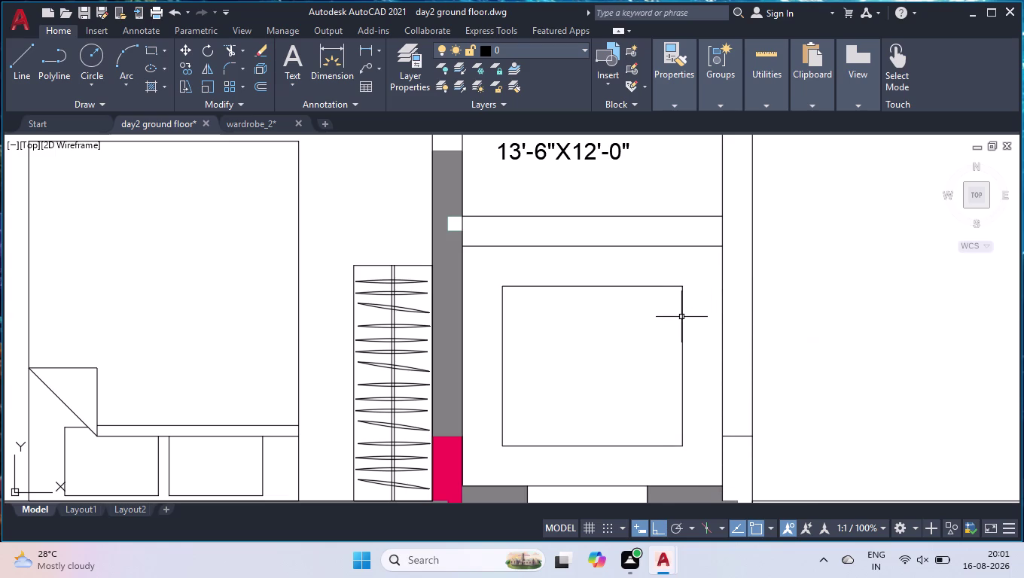
Draw two diagonal lines corner to corner across the lift shaft rectangle.
key(l)
key(Return)
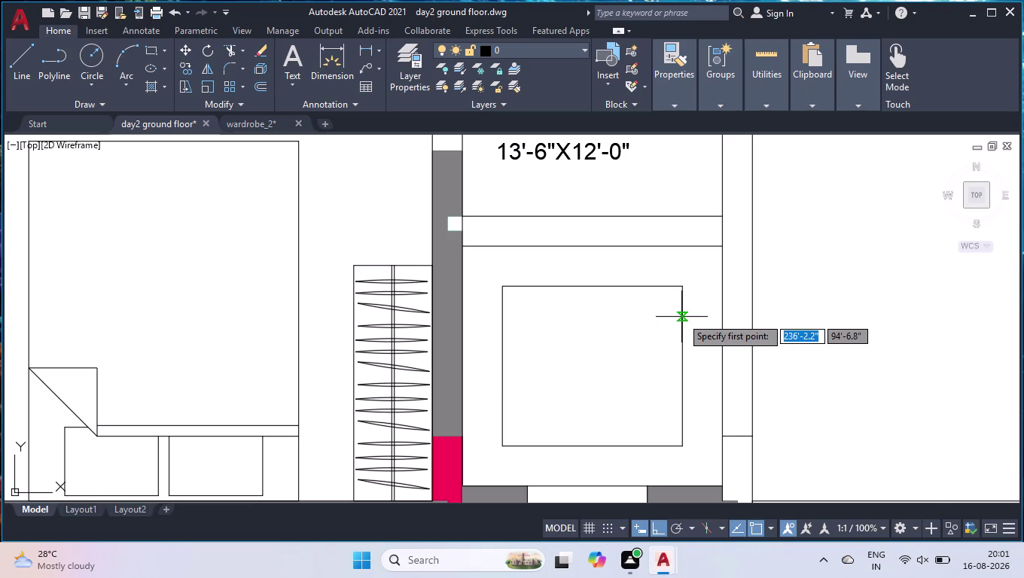
click(460, 245)
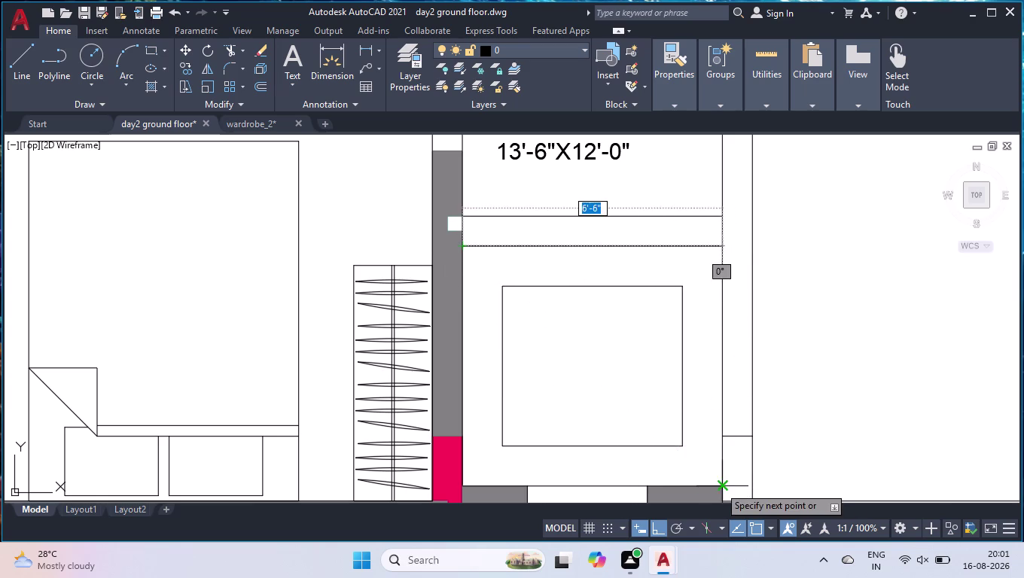
click(718, 486)
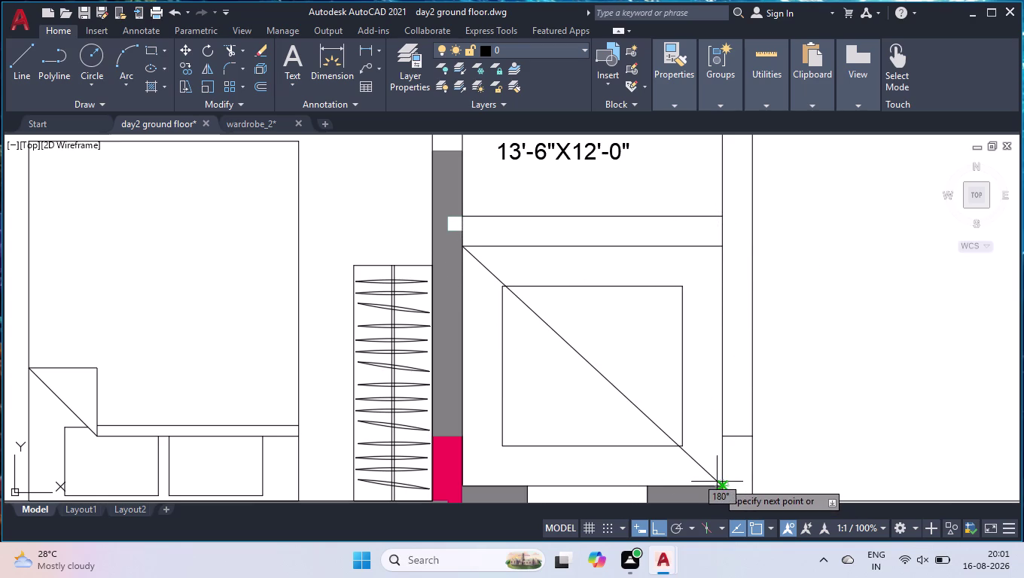
key(space)
key(space)
click(722, 248)
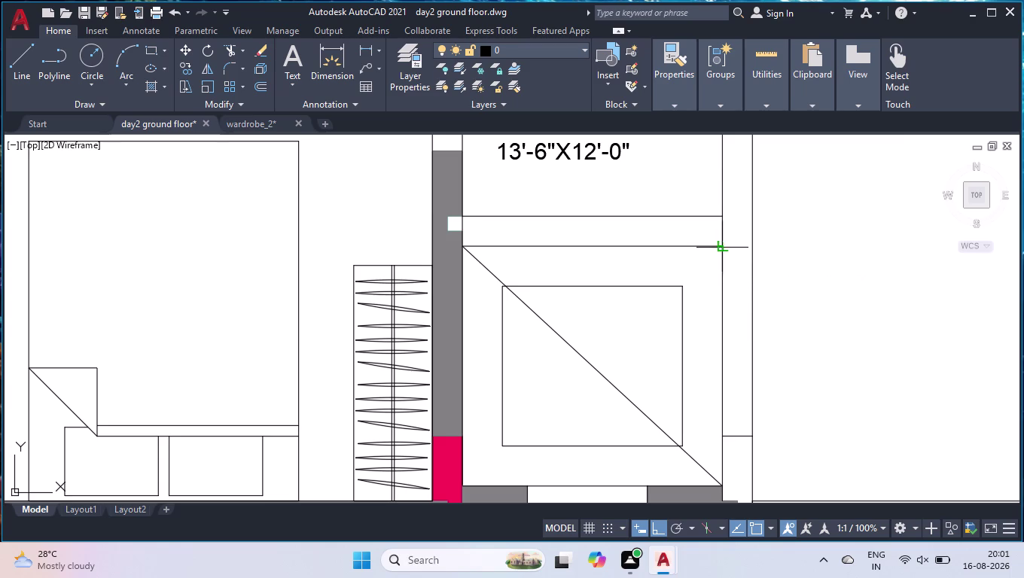
click(464, 486)
key(space)
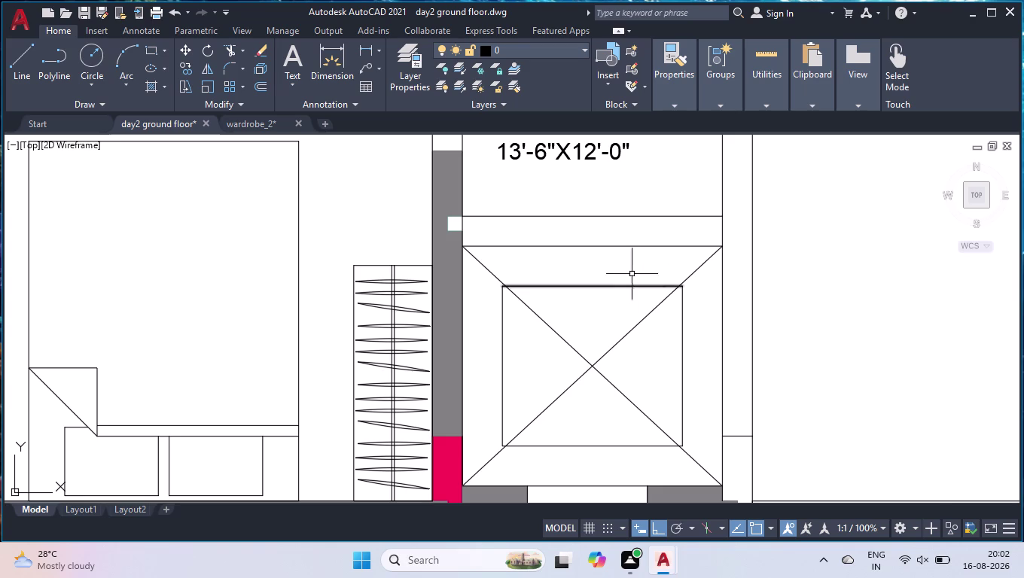
scroll(up, 3)
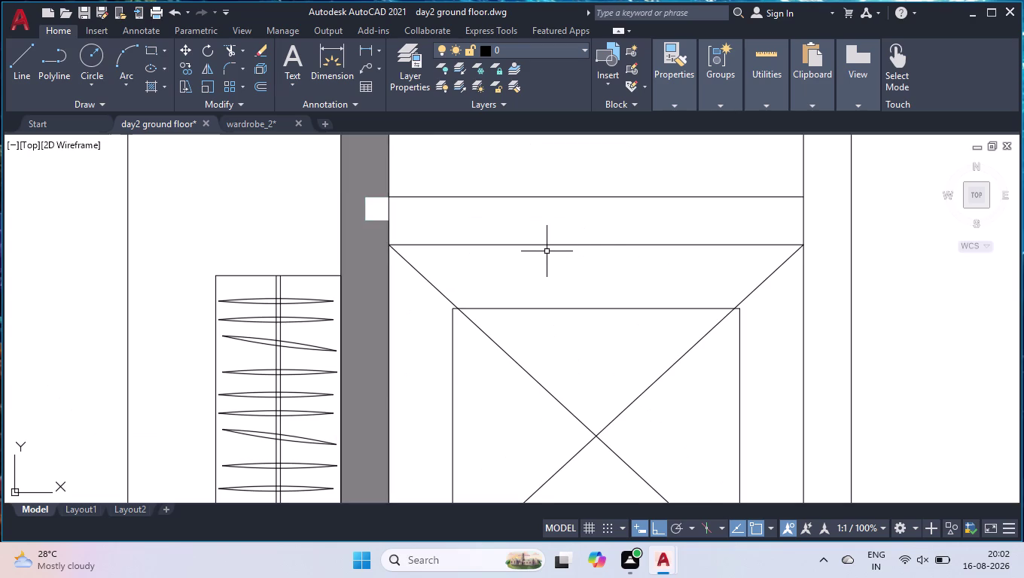
Draw a narrow three-sided line outline against the top edge above the crossed lift shaft square.
key(l)
key(Return)
scroll(up, 3)
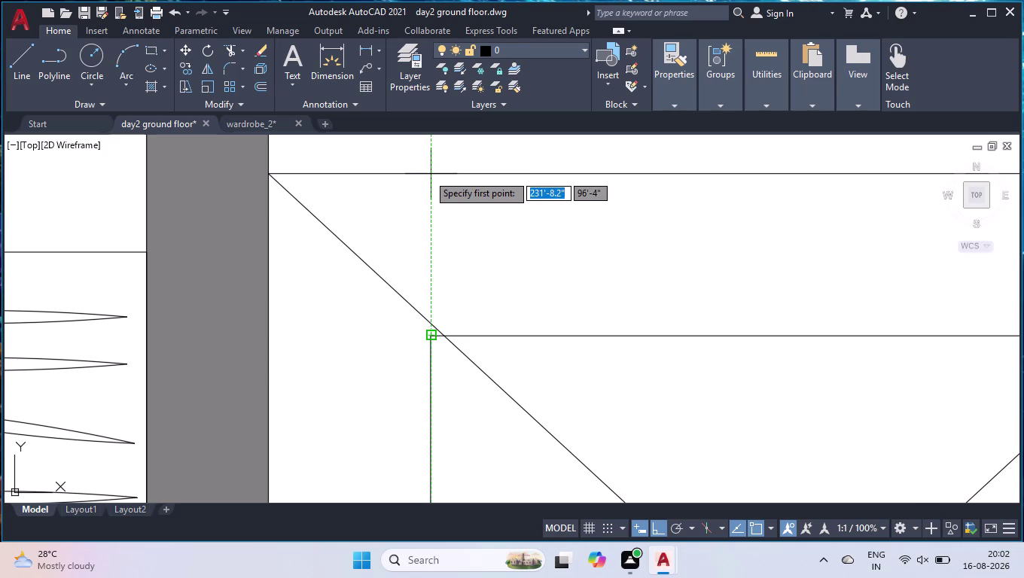
click(428, 174)
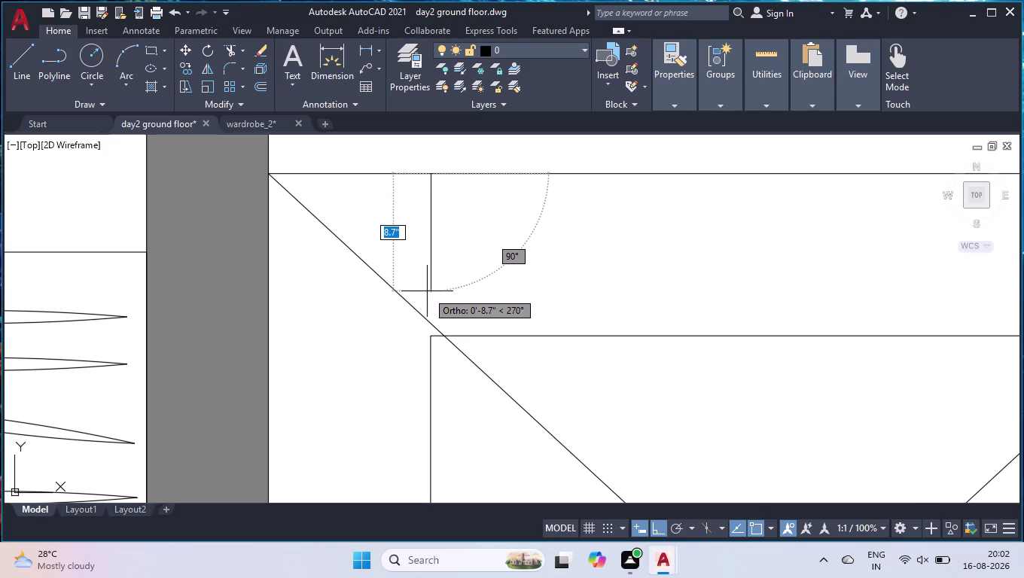
click(427, 291)
scroll(down, 3)
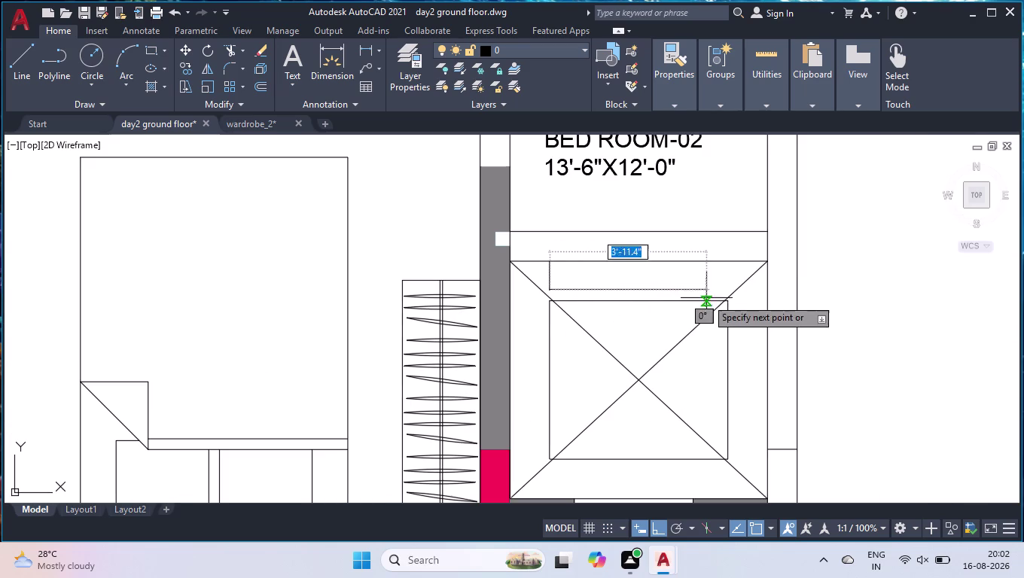
scroll(up, 3)
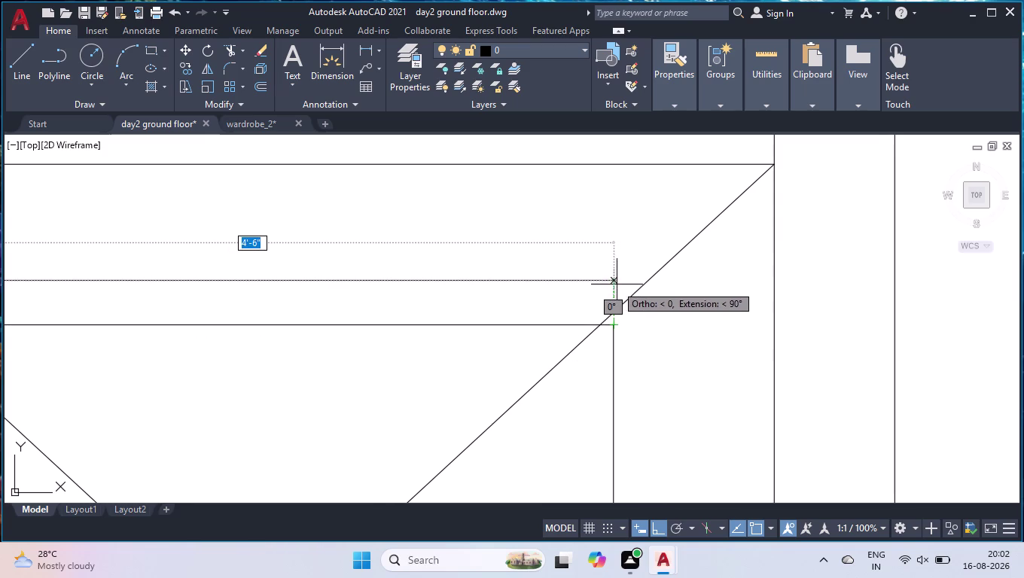
click(614, 277)
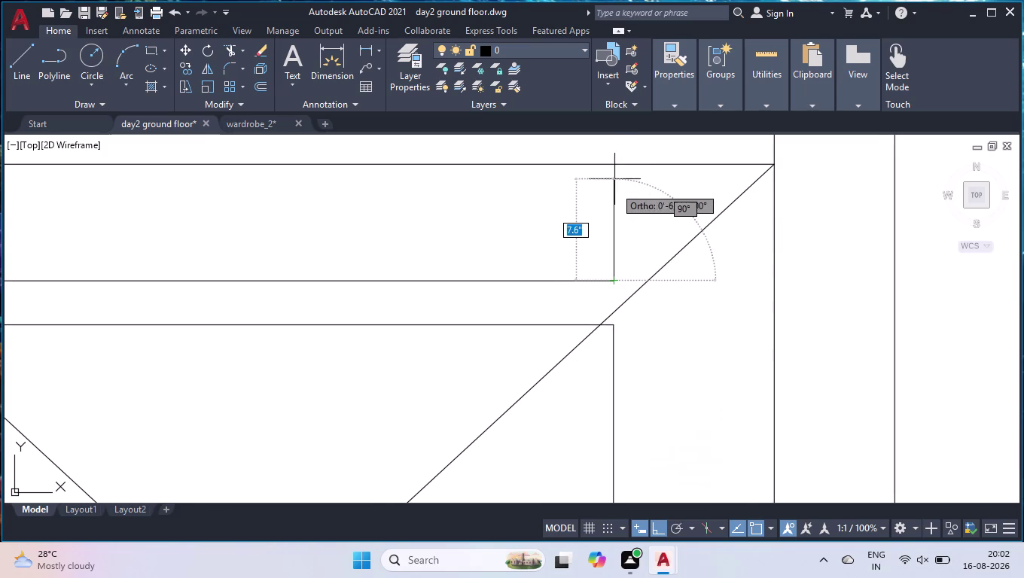
click(613, 165)
key(space)
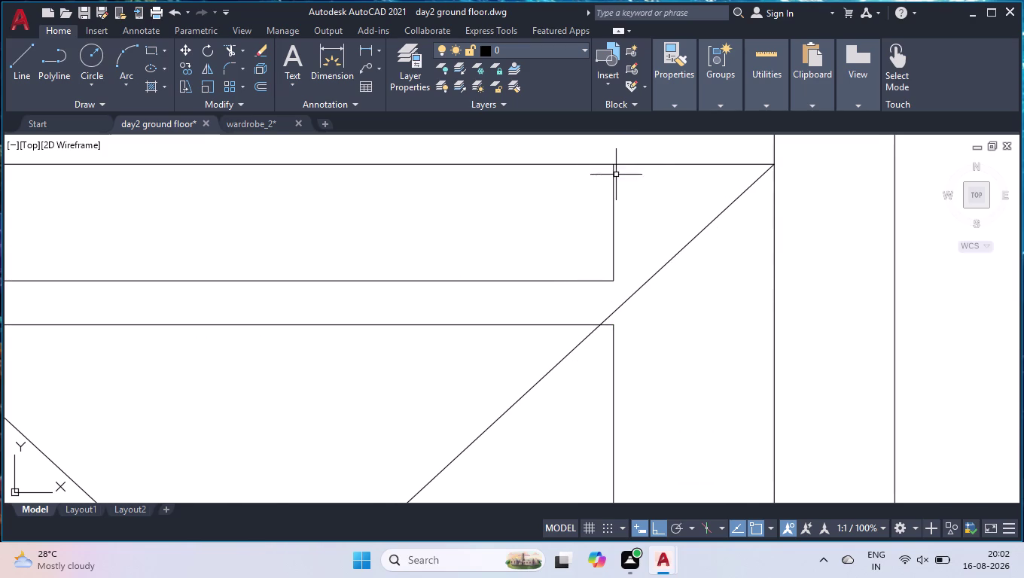
scroll(down, 3)
scroll(down, 3)
scroll(down, 3)
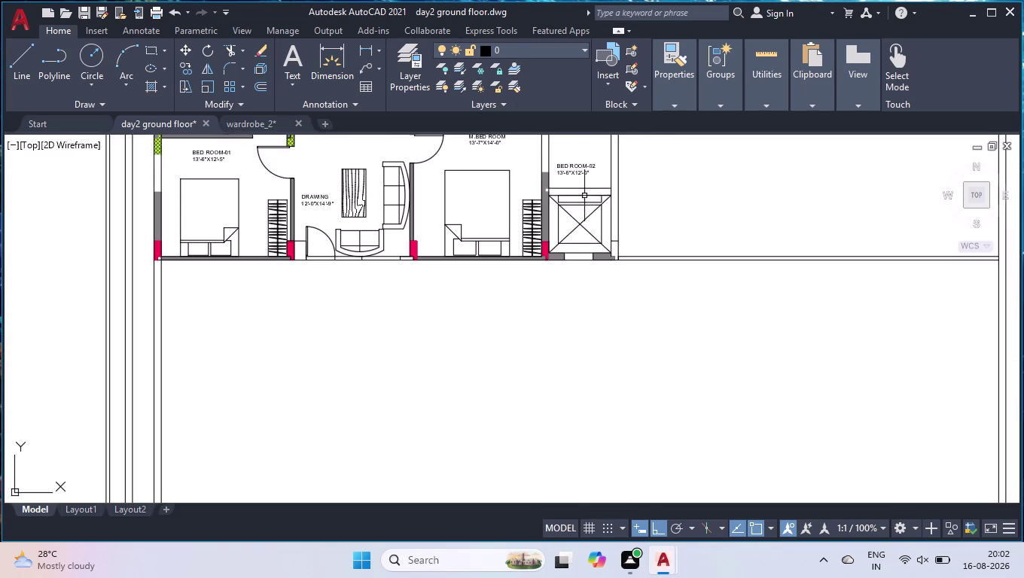
Retype the copied BED ROOM-02 label as LIFT 6'-6"X6'-0" on two lines.
scroll(up, 3)
click(599, 168)
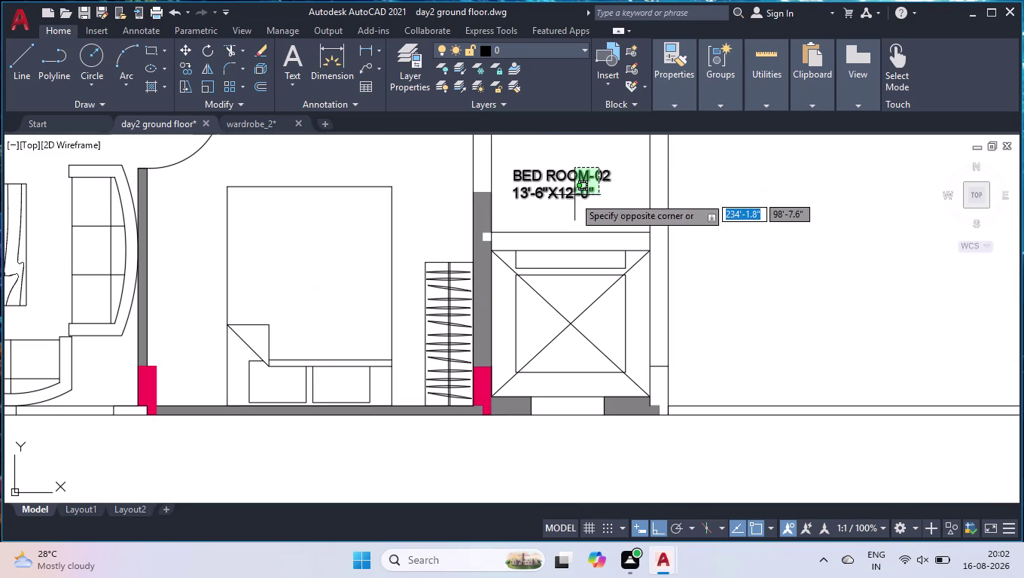
click(574, 197)
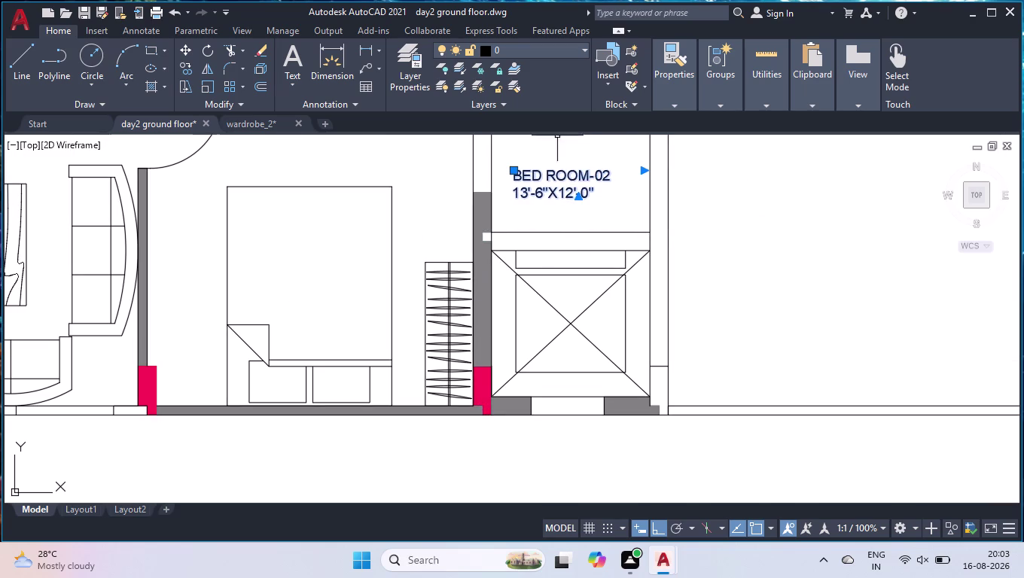
double_click(549, 178)
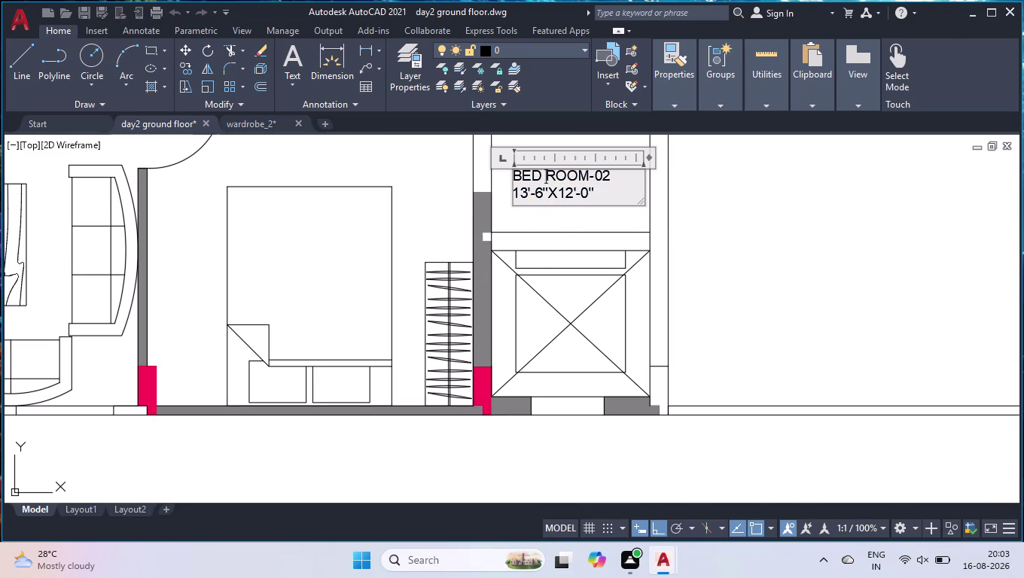
key(ctrl+a)
text(LIFT)
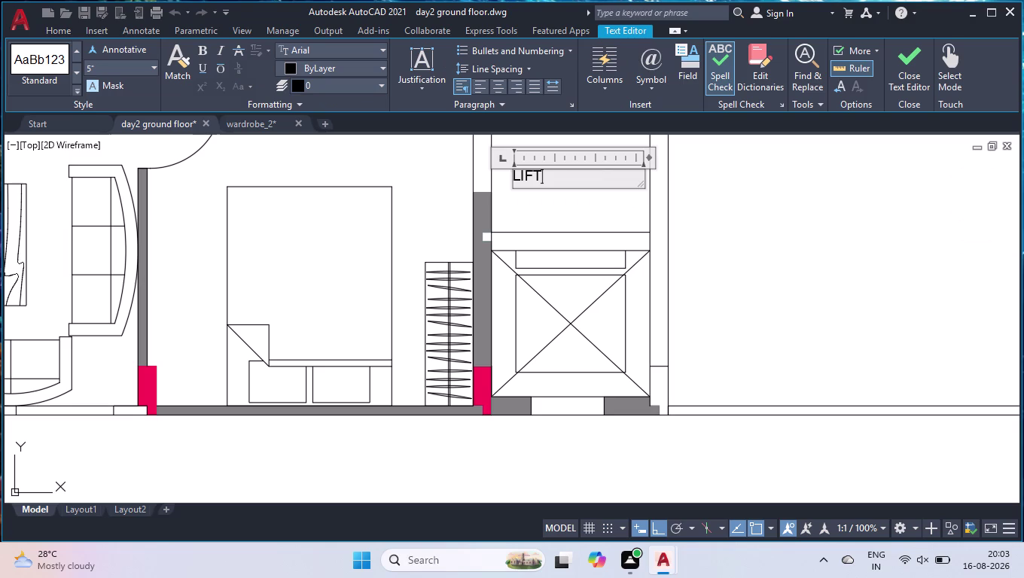
key(Return)
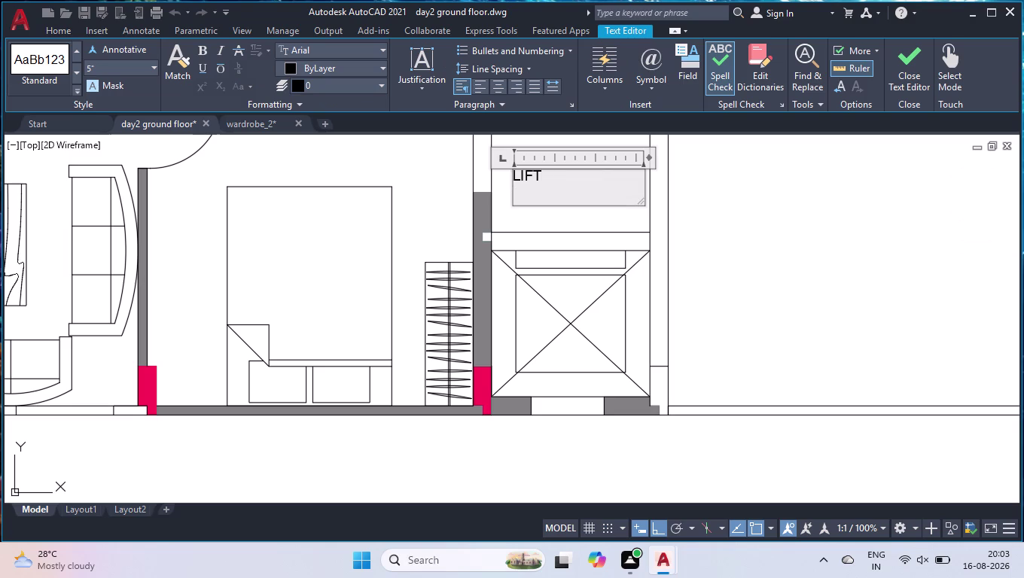
key(6)
text('6)
text(")
key(BackSpace)
key(BackSpace)
key(minus)
text(6"X)
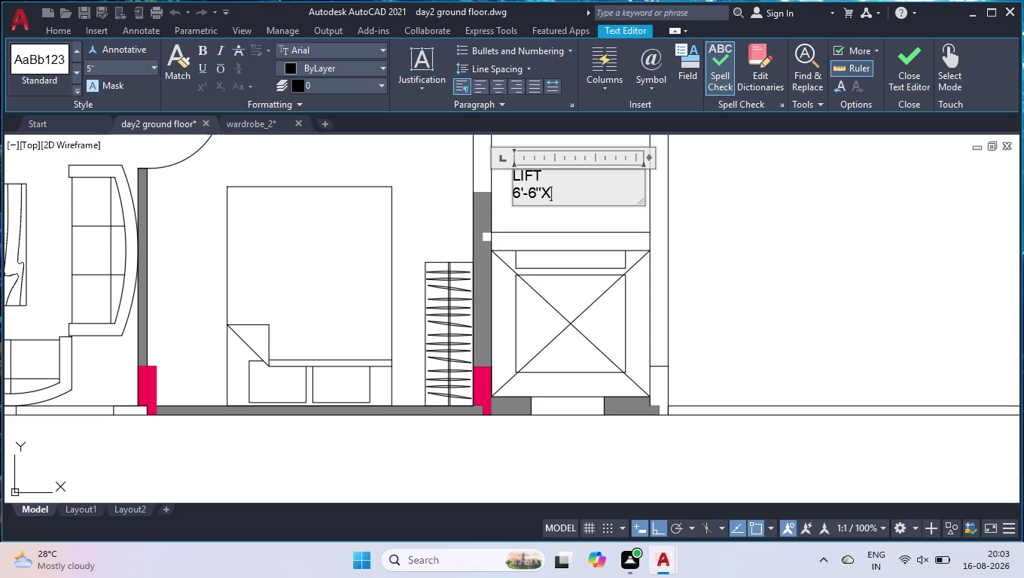
text(6)
text('-0")
click(831, 289)
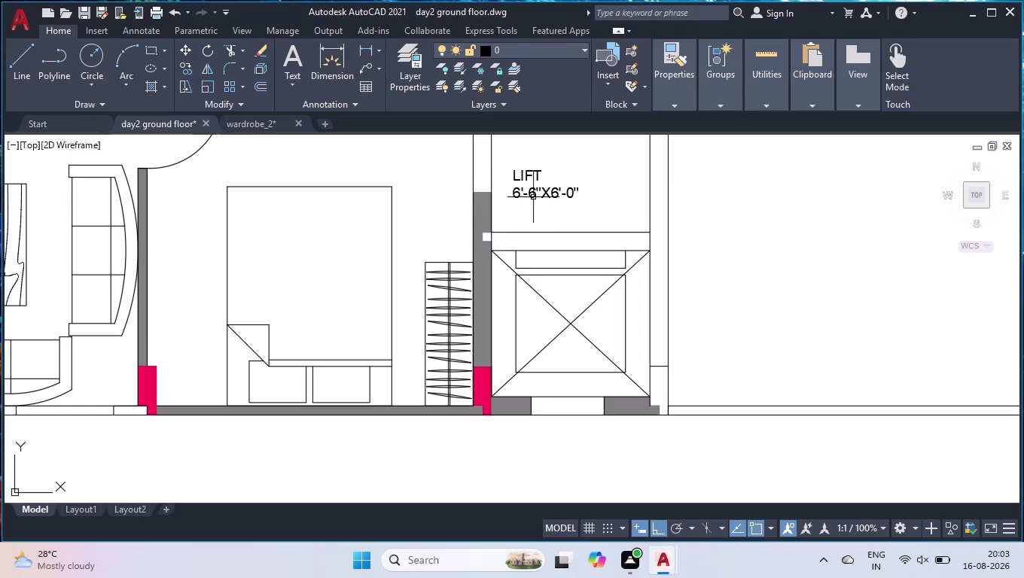
Move the LIFT label into the crossed square of the lift shaft.
click(549, 192)
click(512, 172)
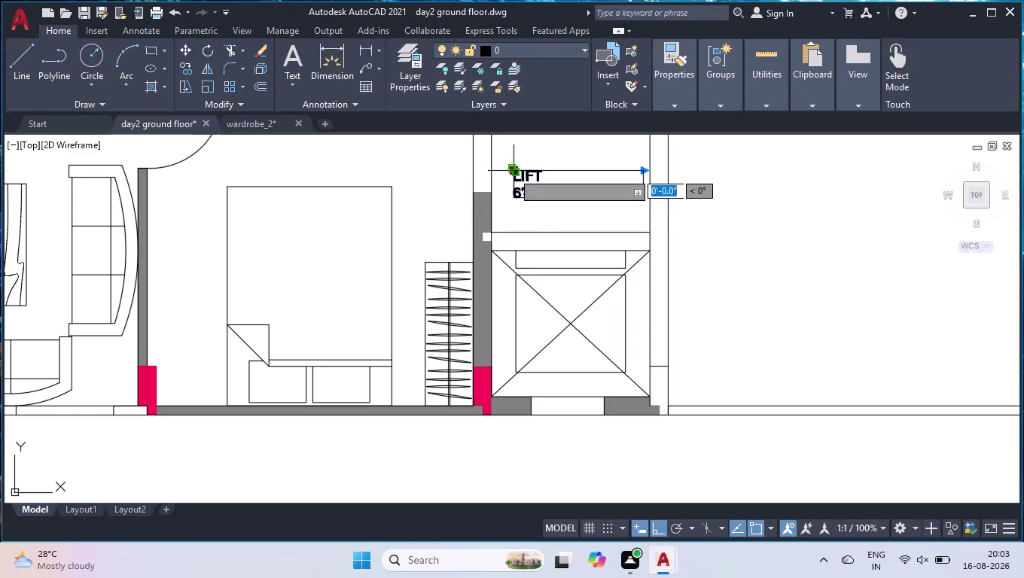
click(681, 526)
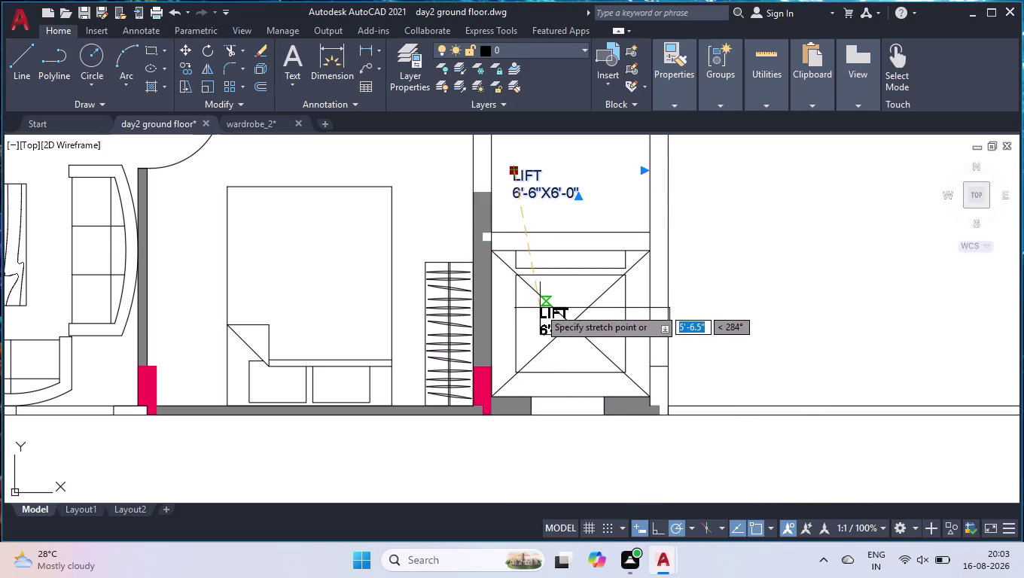
click(536, 307)
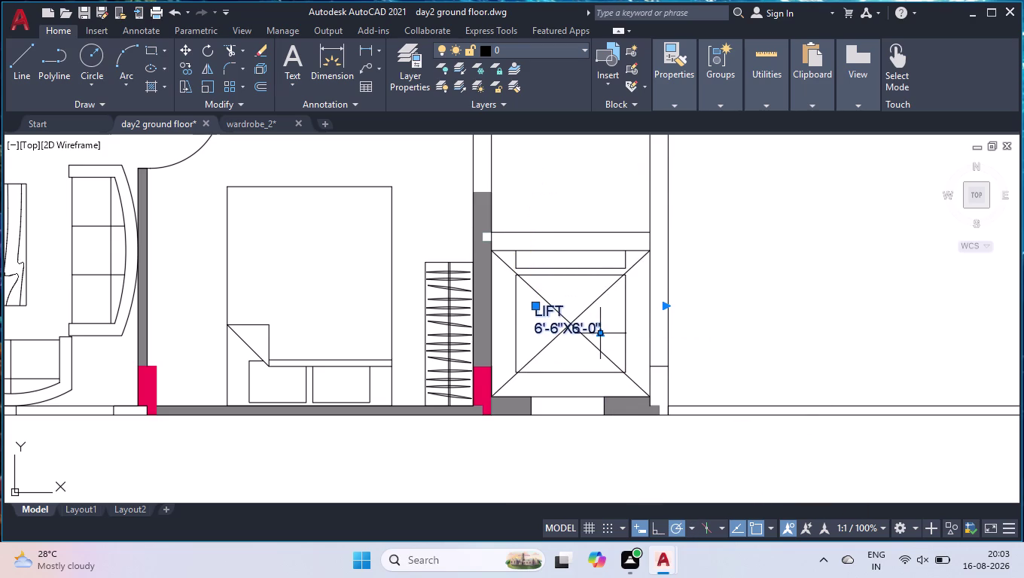
click(598, 292)
click(544, 335)
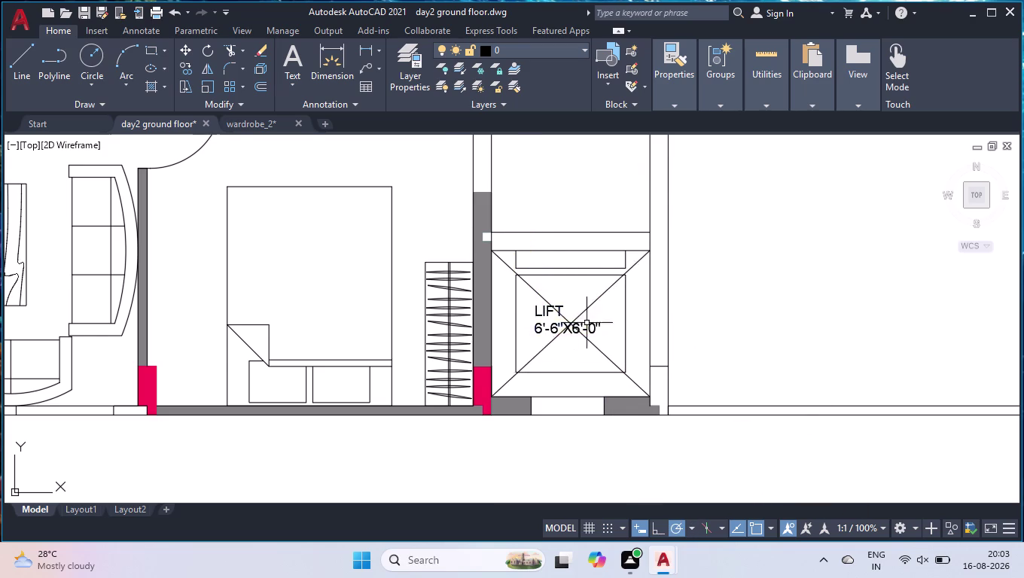
scroll(down, 3)
scroll(down, 3)
scroll(down, 3)
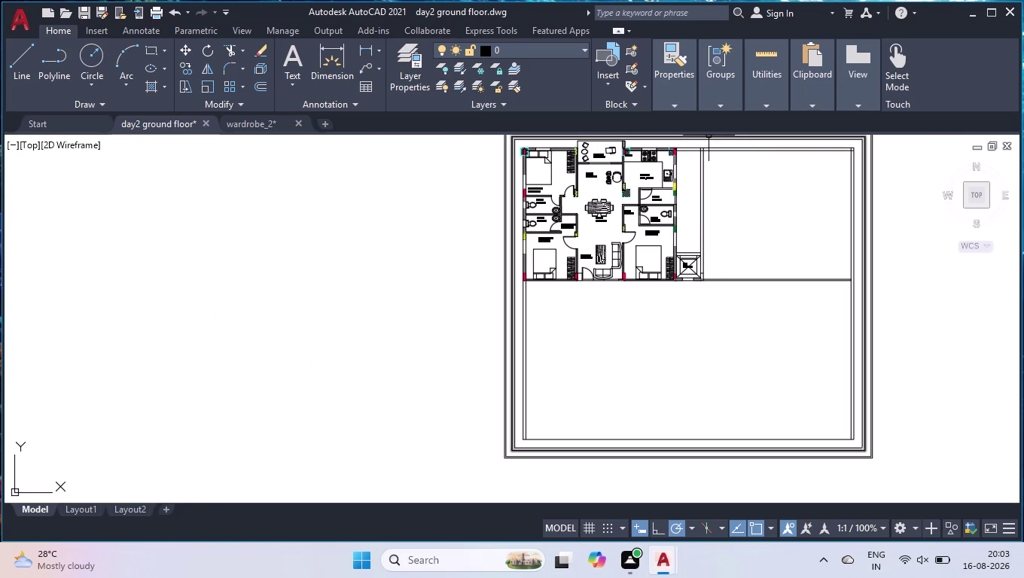
scroll(up, 3)
scroll(up, 3)
scroll(up, 3)
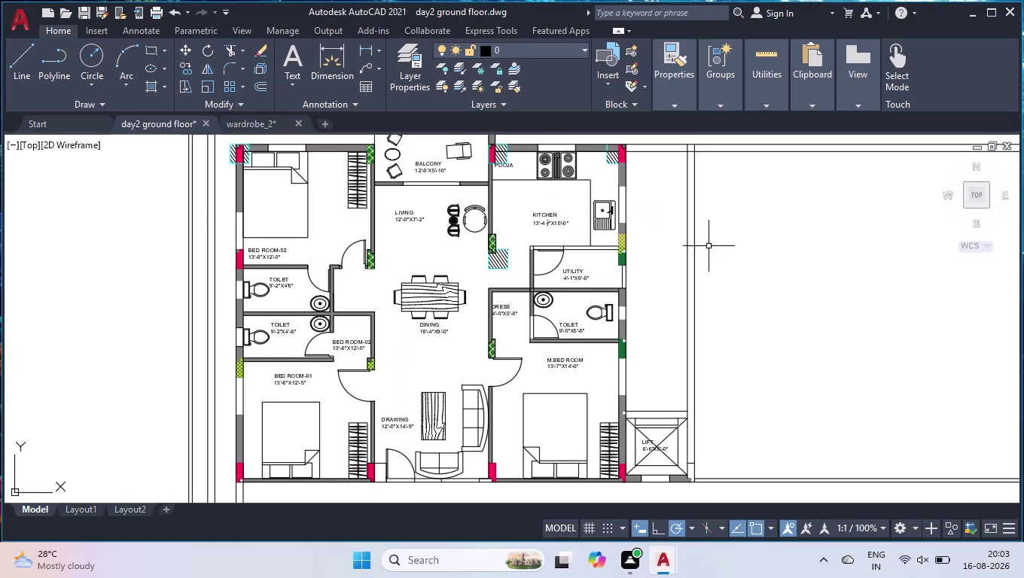
scroll(down, 3)
scroll(down, 3)
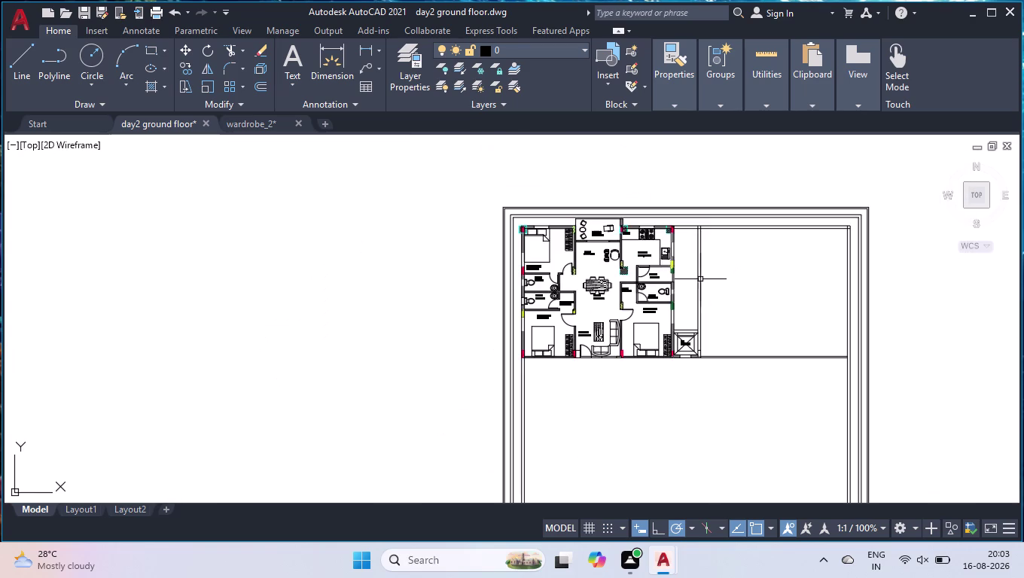
scroll(up, 3)
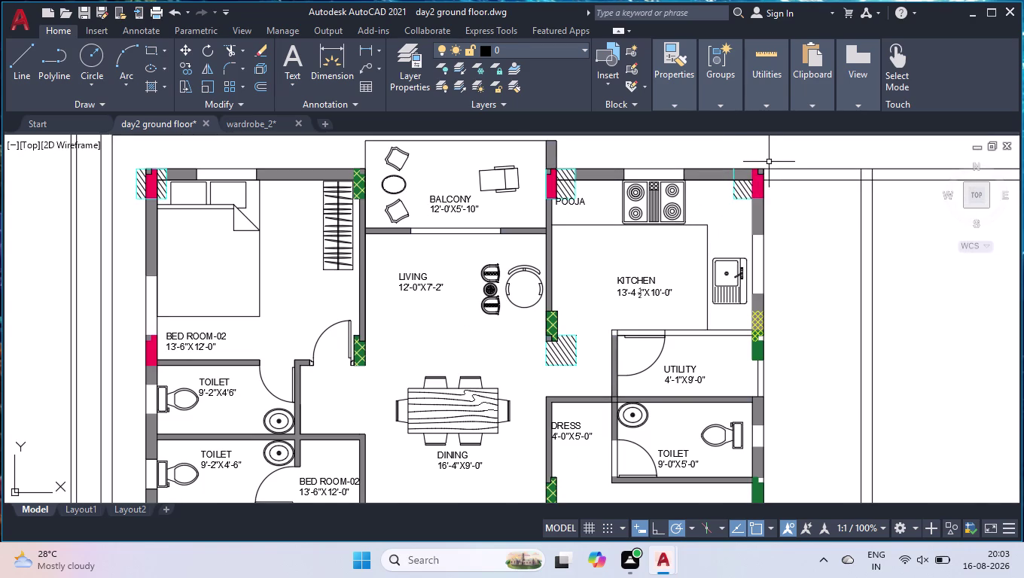
Window-select the entire flat plan, including walls, hatches, furniture and room labels.
click(765, 157)
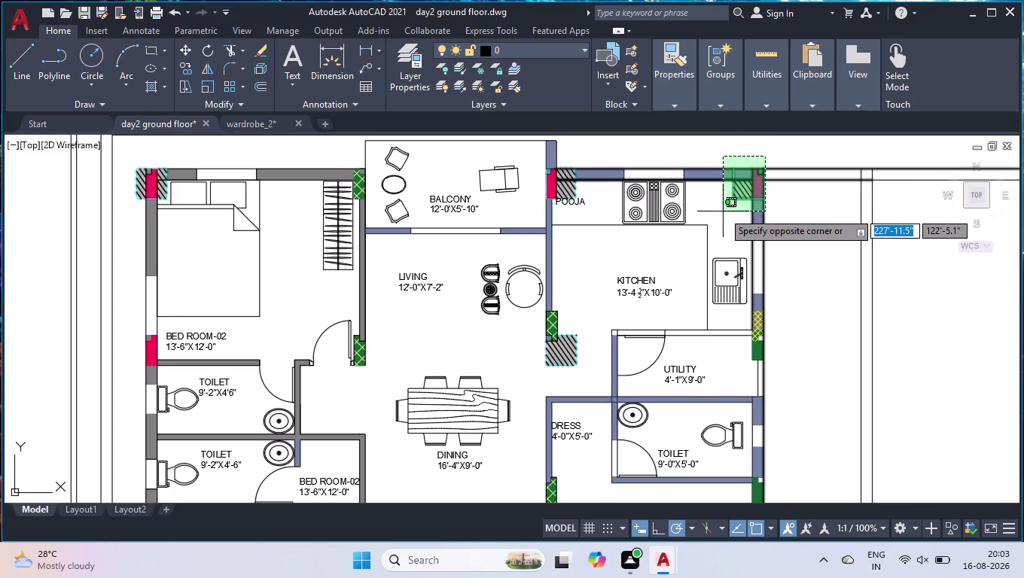
scroll(down, 3)
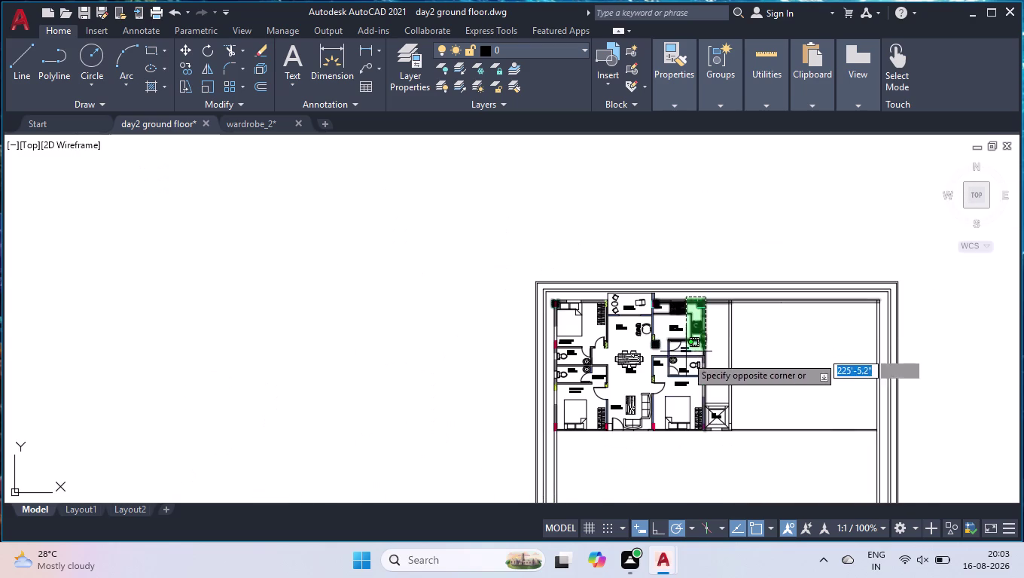
scroll(up, 3)
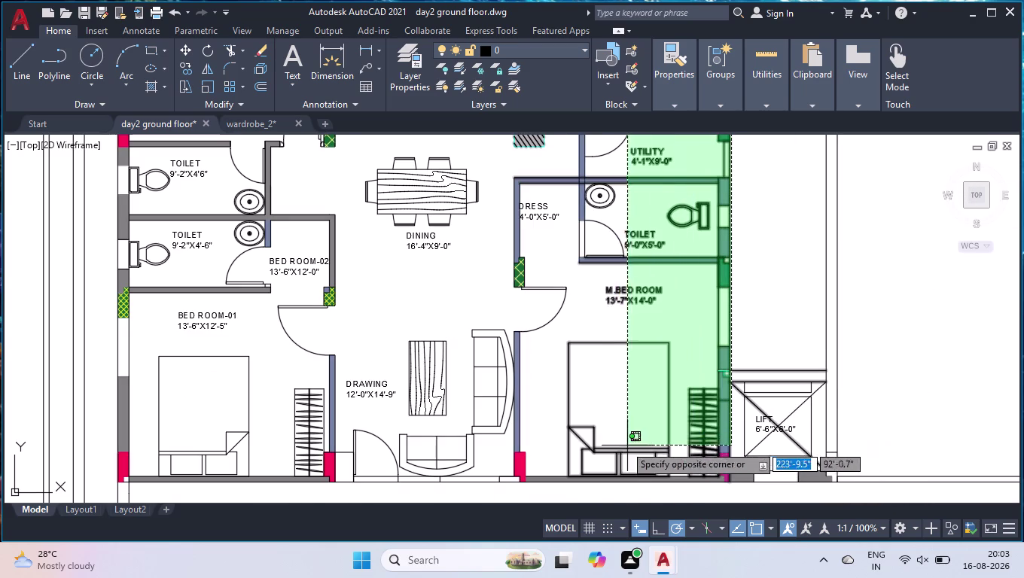
scroll(down, 3)
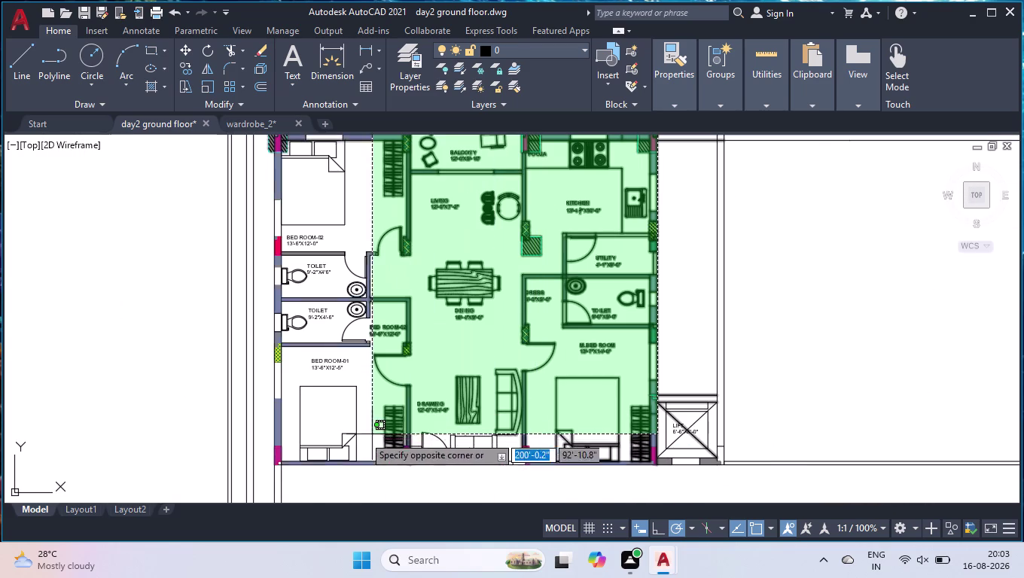
click(272, 466)
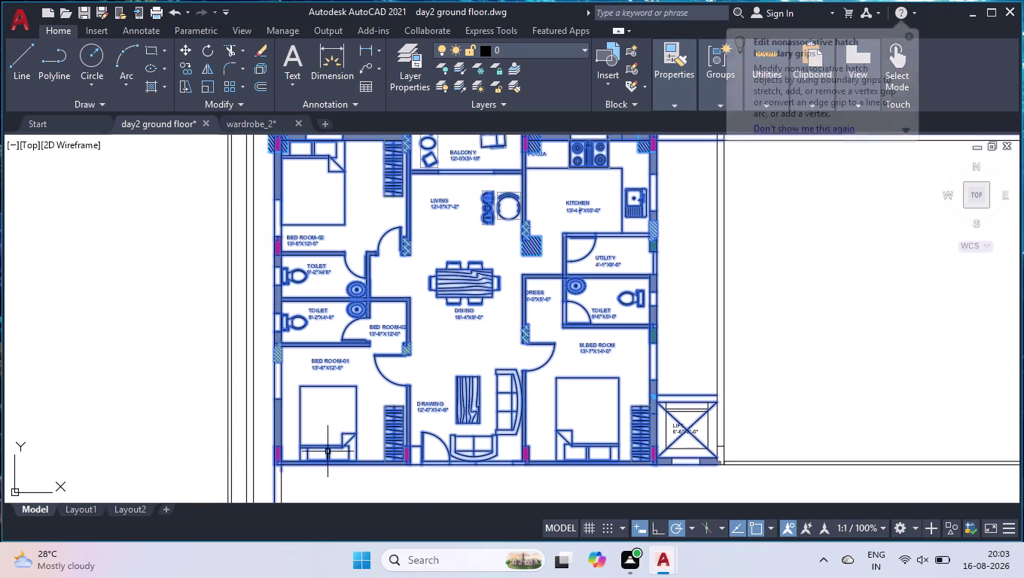
Copy the flat plan from its top-left wall corner to the adjoining corner on the right.
scroll(down, 3)
scroll(up, 3)
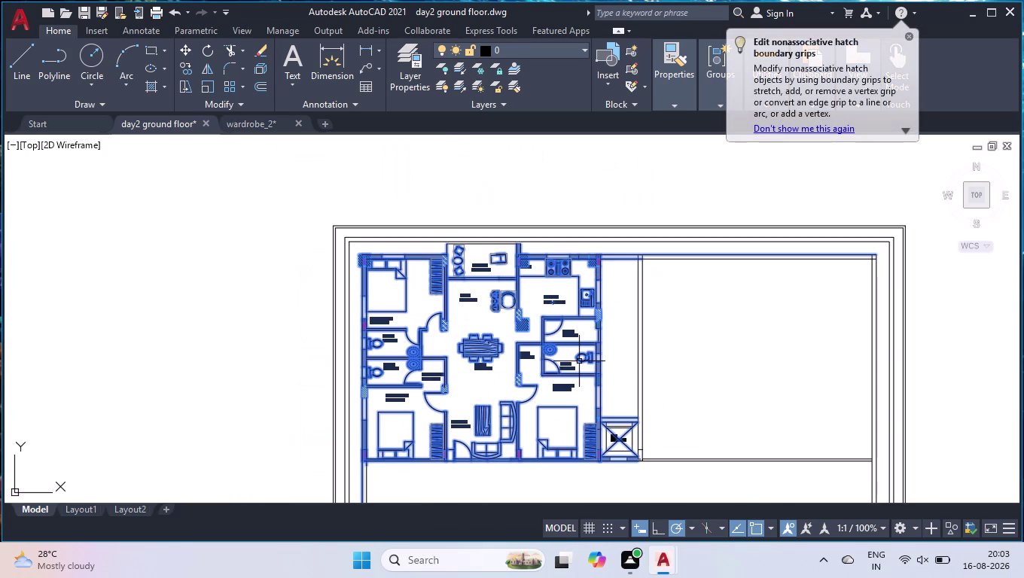
text(CO)
key(Return)
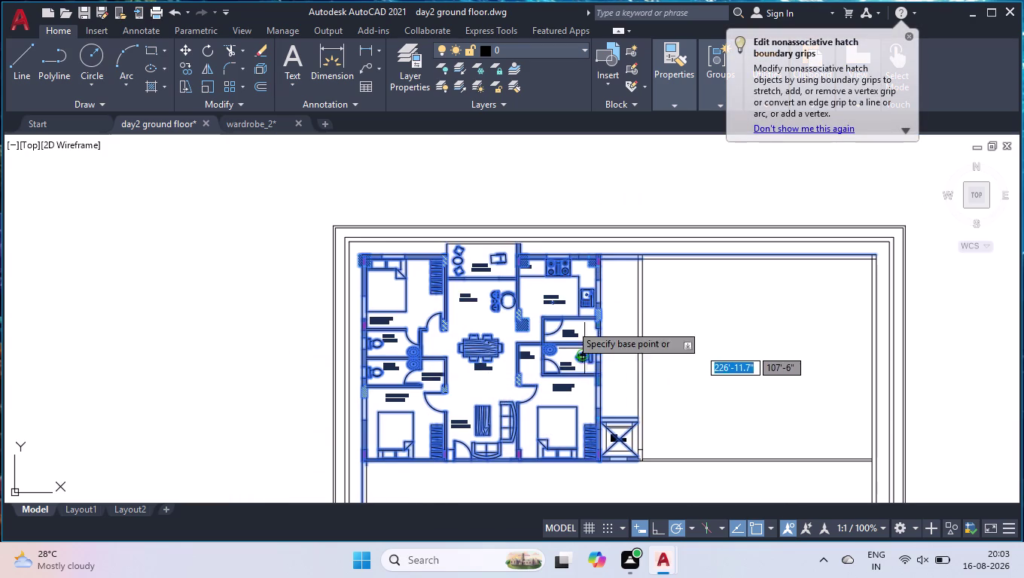
scroll(up, 3)
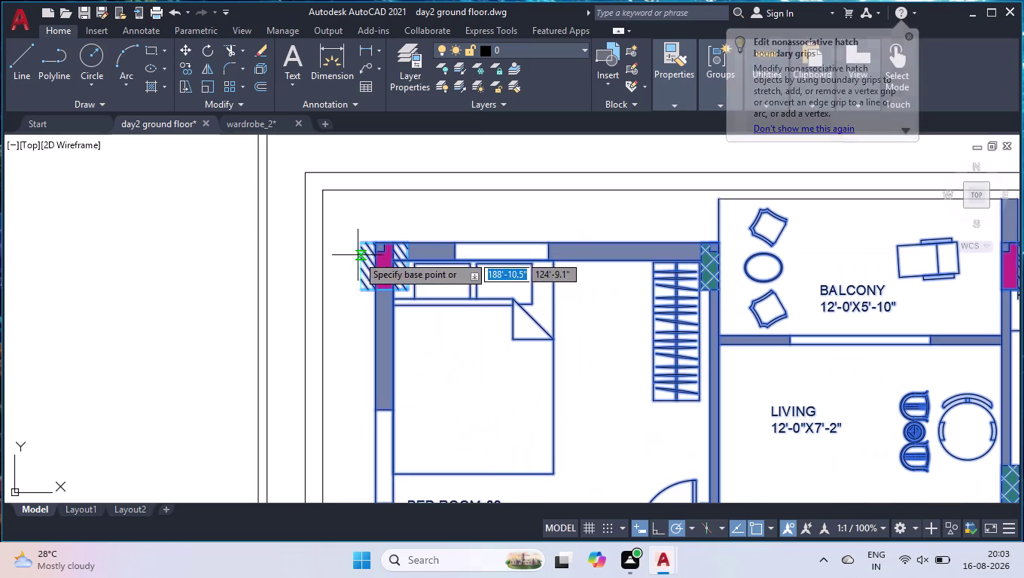
scroll(up, 3)
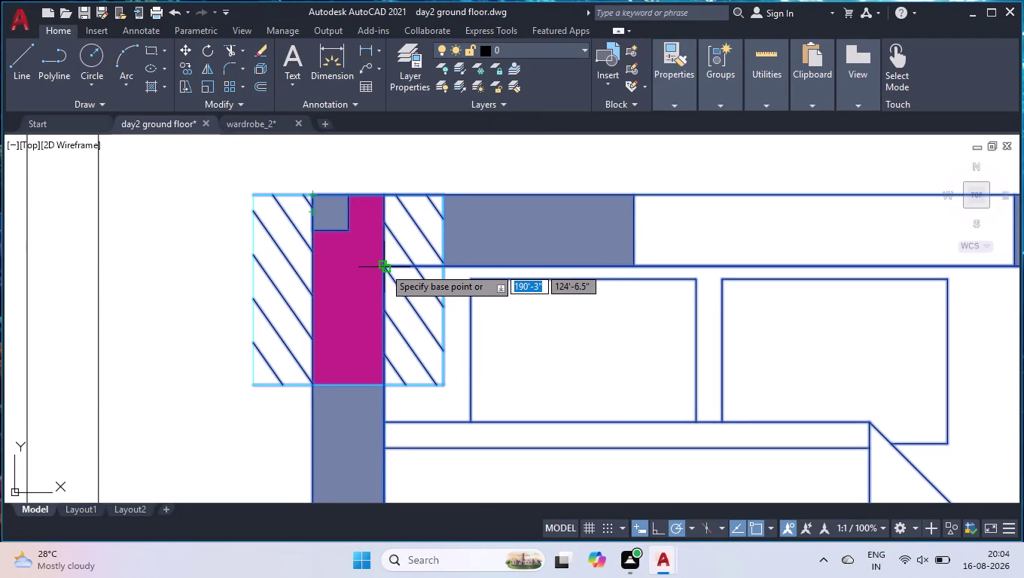
click(310, 265)
scroll(down, 3)
scroll(down, 3)
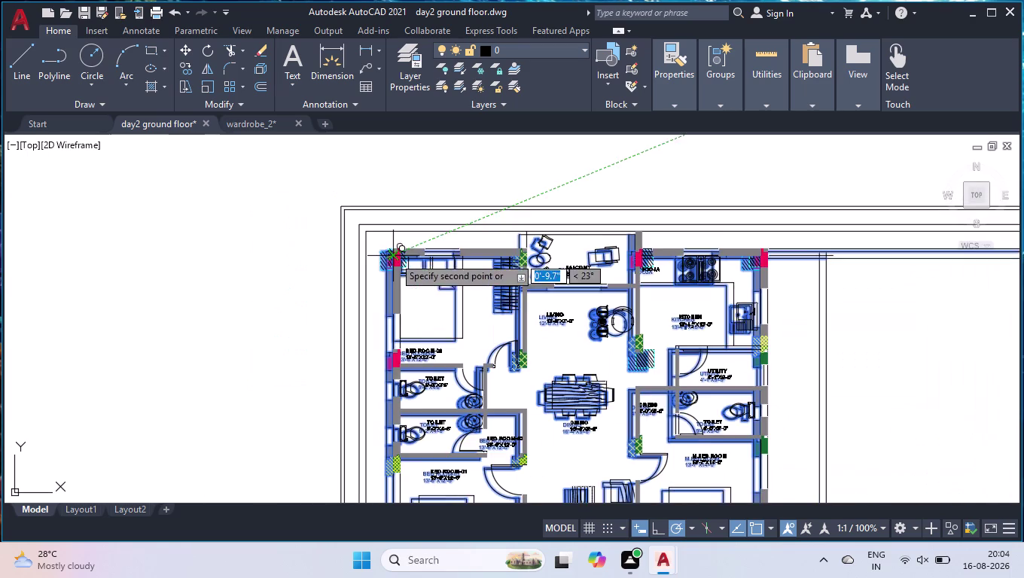
scroll(down, 3)
scroll(up, 3)
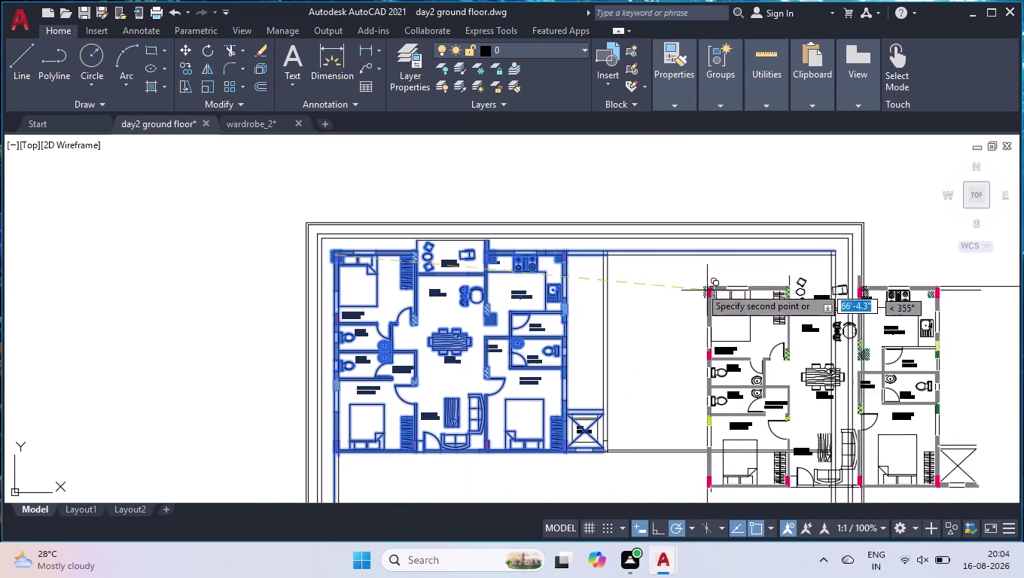
scroll(up, 3)
scroll(up, 3)
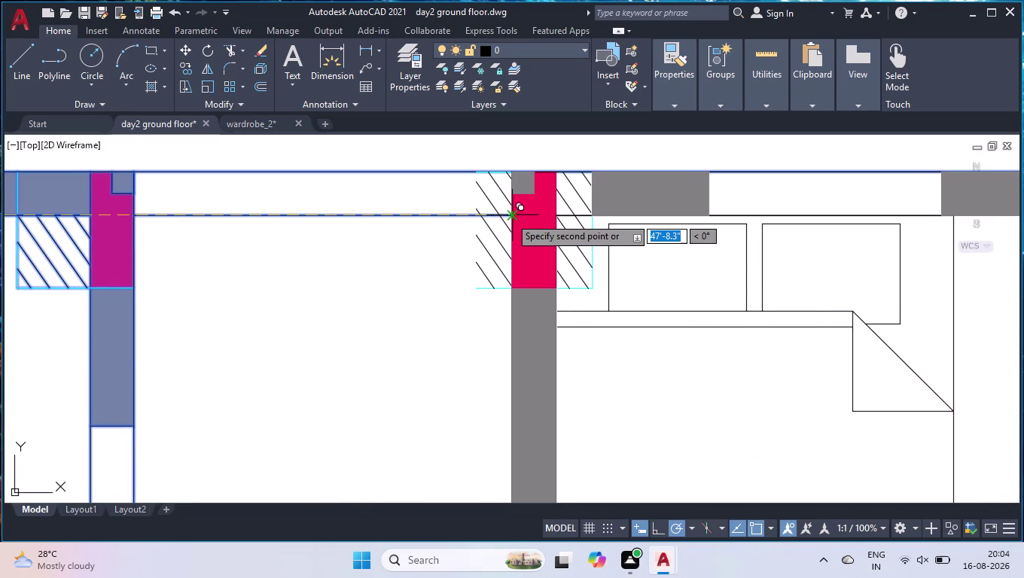
click(510, 217)
scroll(down, 3)
scroll(down, 3)
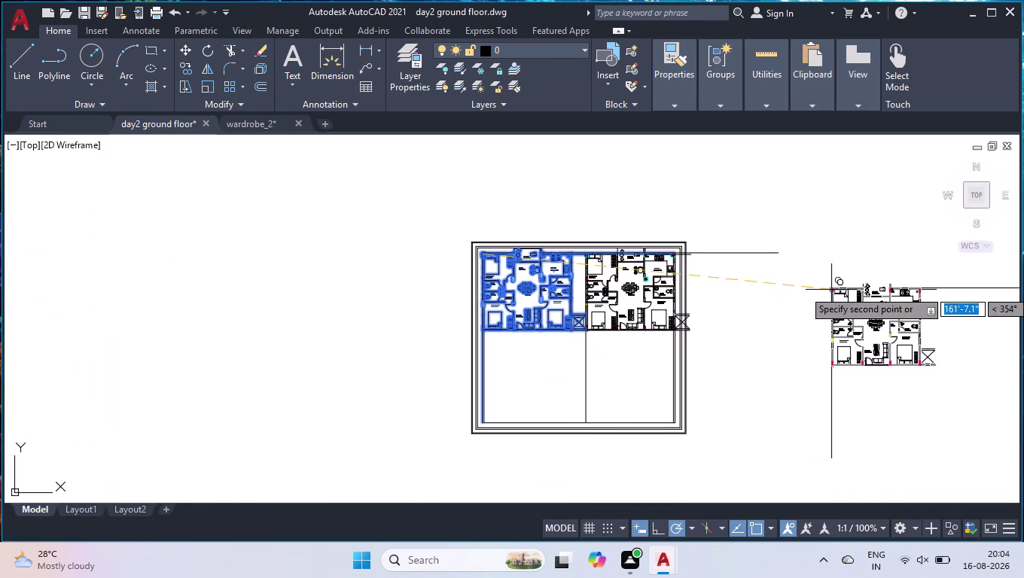
key(Return)
scroll(up, 3)
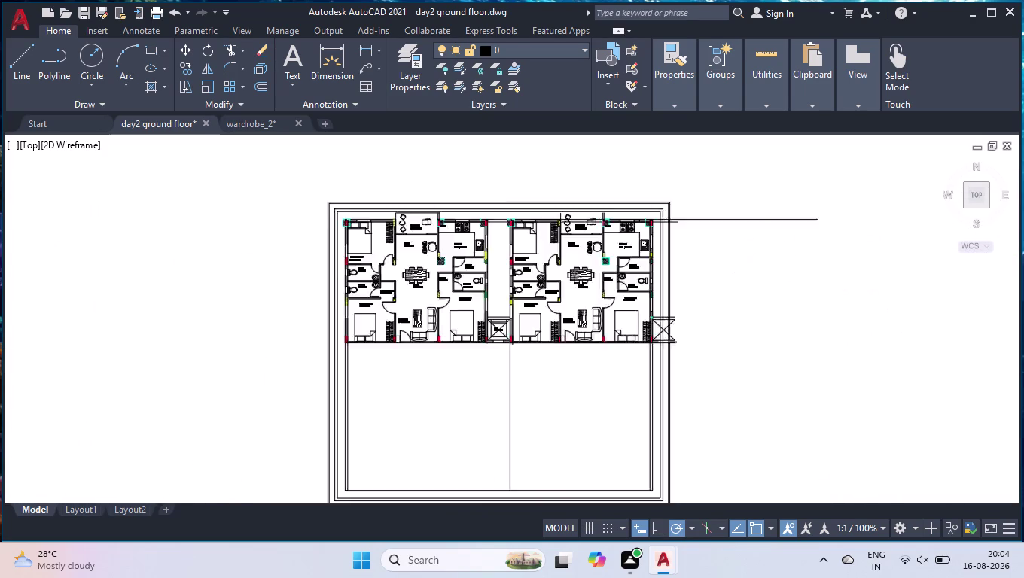
scroll(up, 3)
scroll(down, 3)
Trim the three stray line ends sticking out past the right wall.
scroll(up, 3)
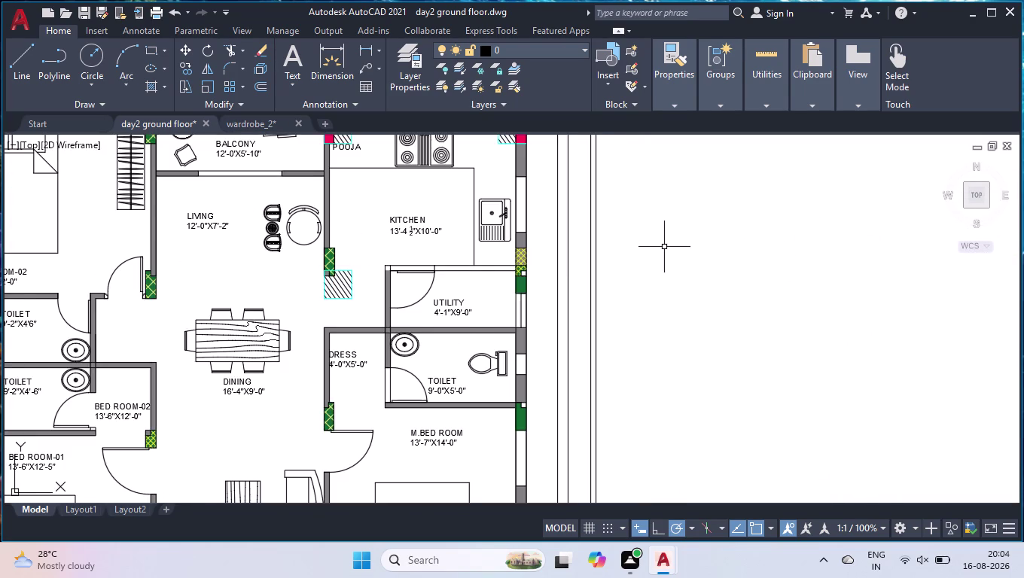
scroll(down, 3)
text(TR)
key(Return)
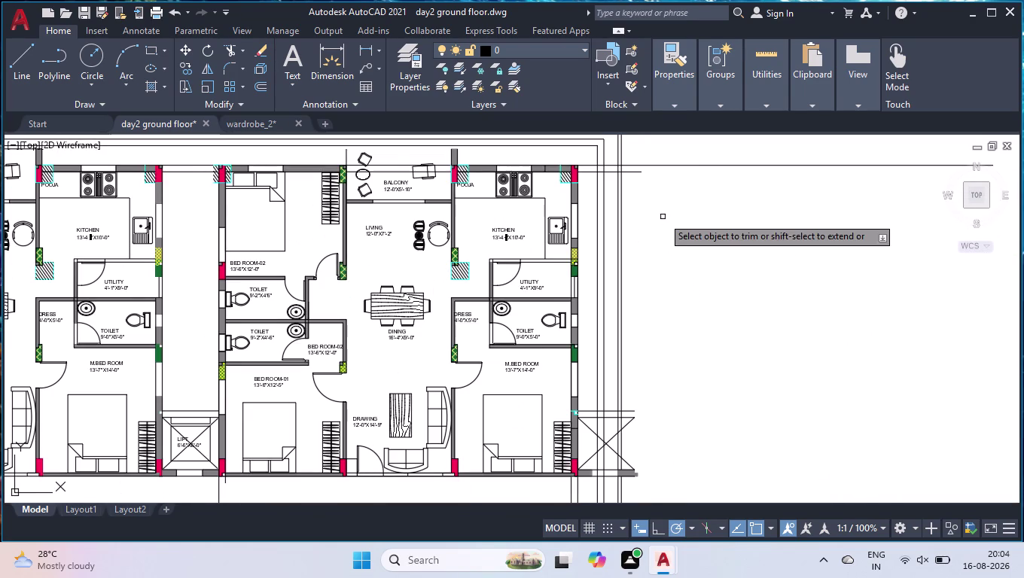
click(590, 153)
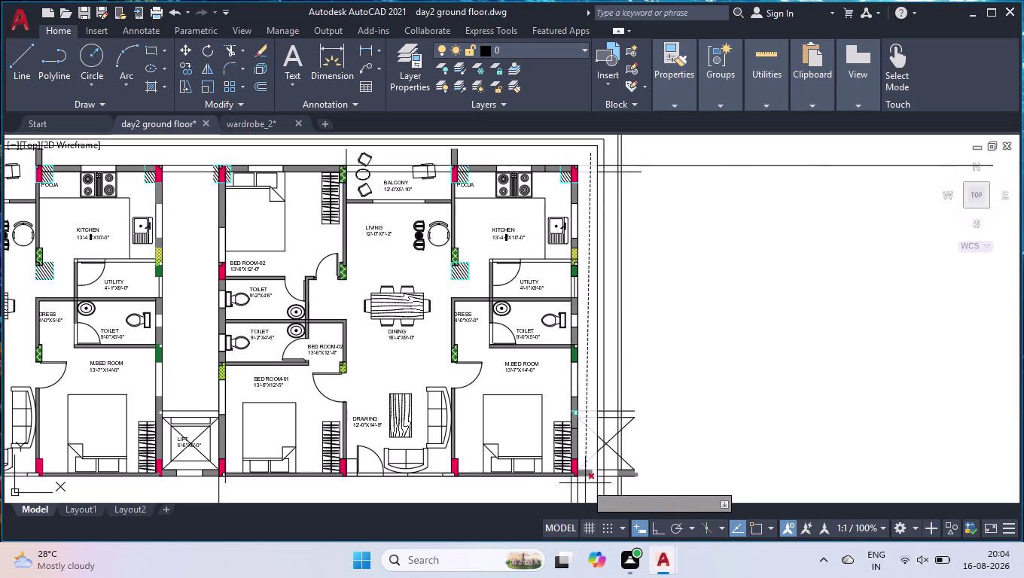
click(588, 481)
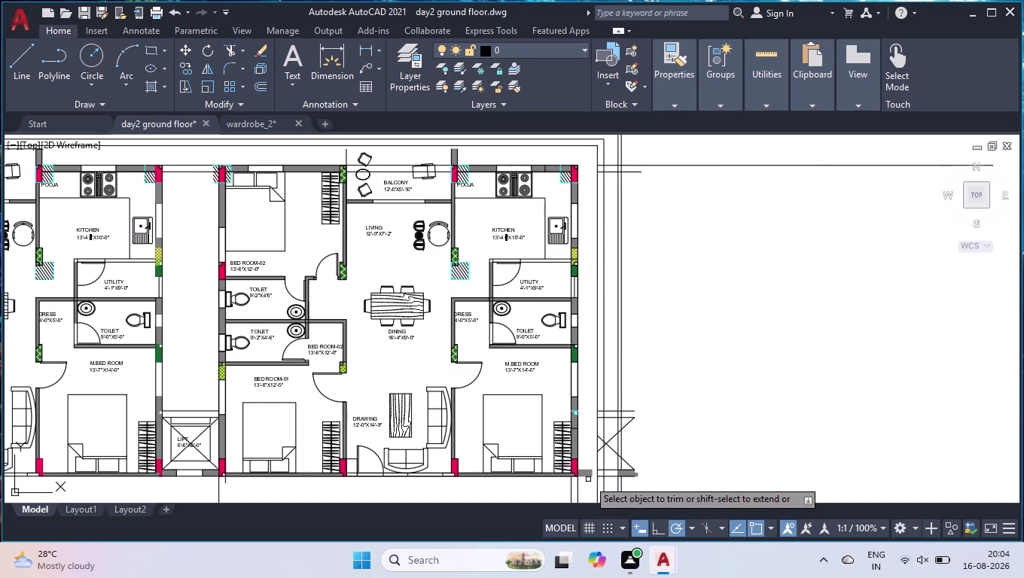
scroll(up, 3)
click(585, 470)
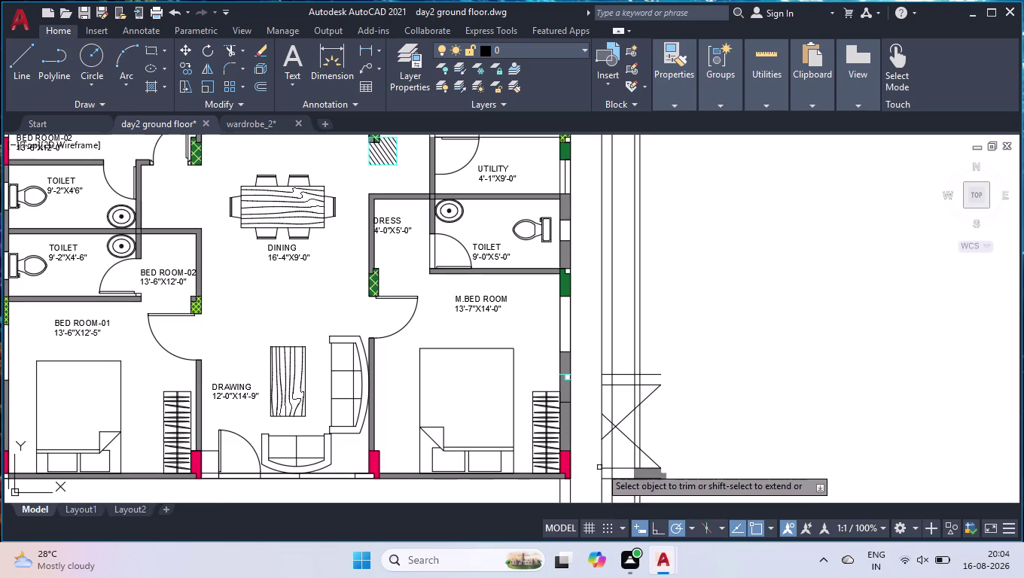
key(Return)
Delete the leftover lift outline and lines beyond the right edge.
scroll(down, 3)
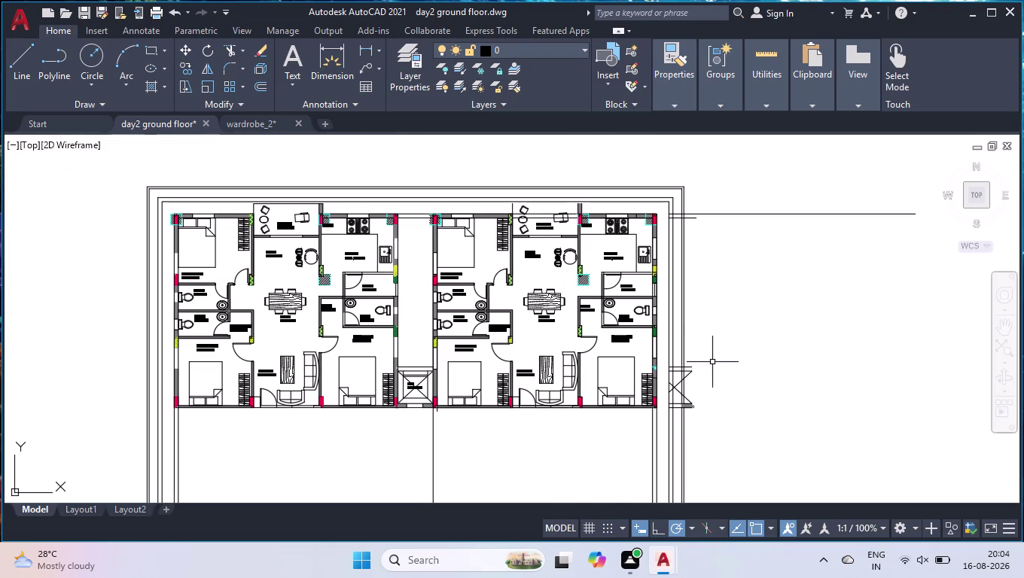
click(803, 202)
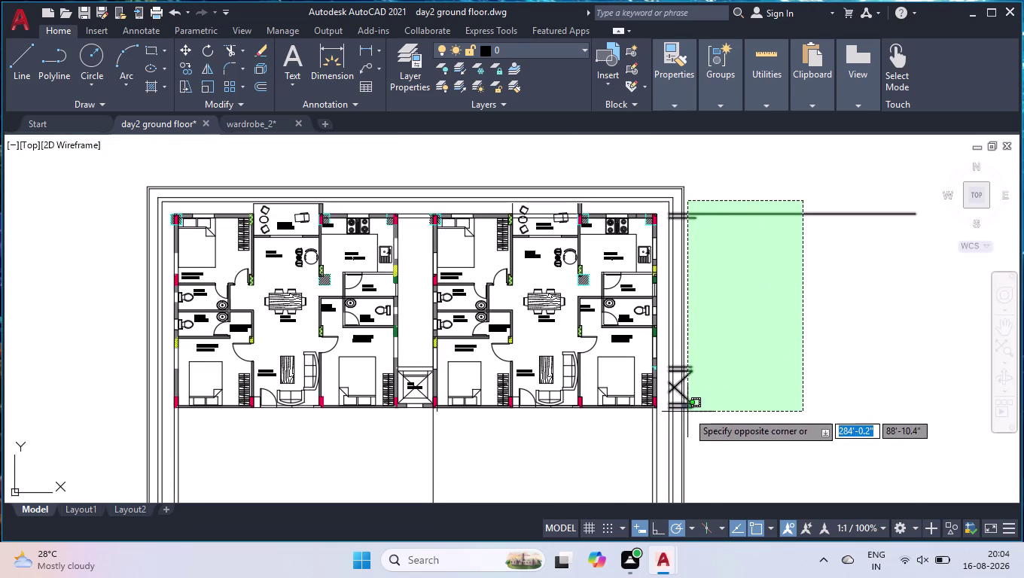
click(689, 418)
key(Delete)
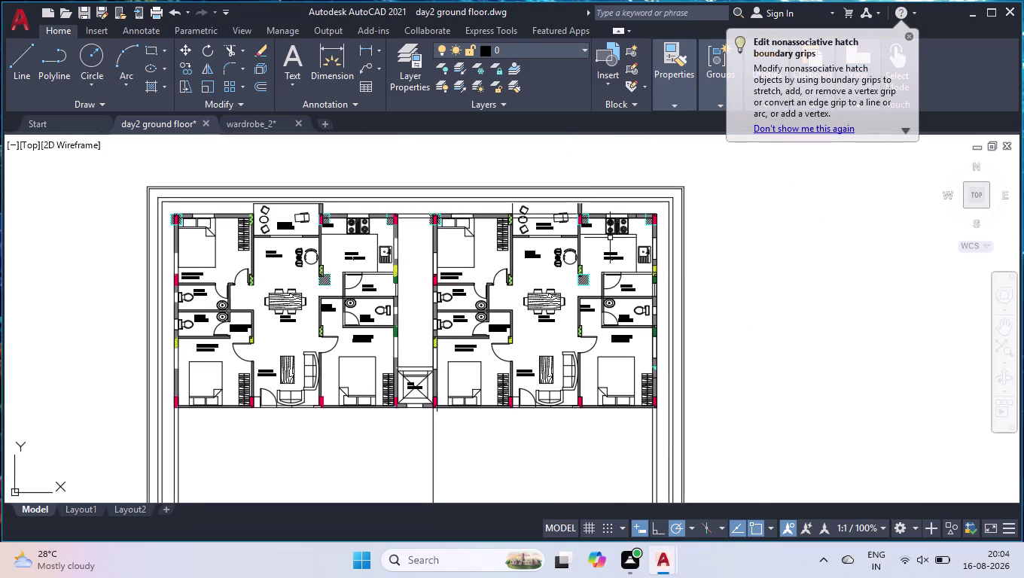
scroll(up, 3)
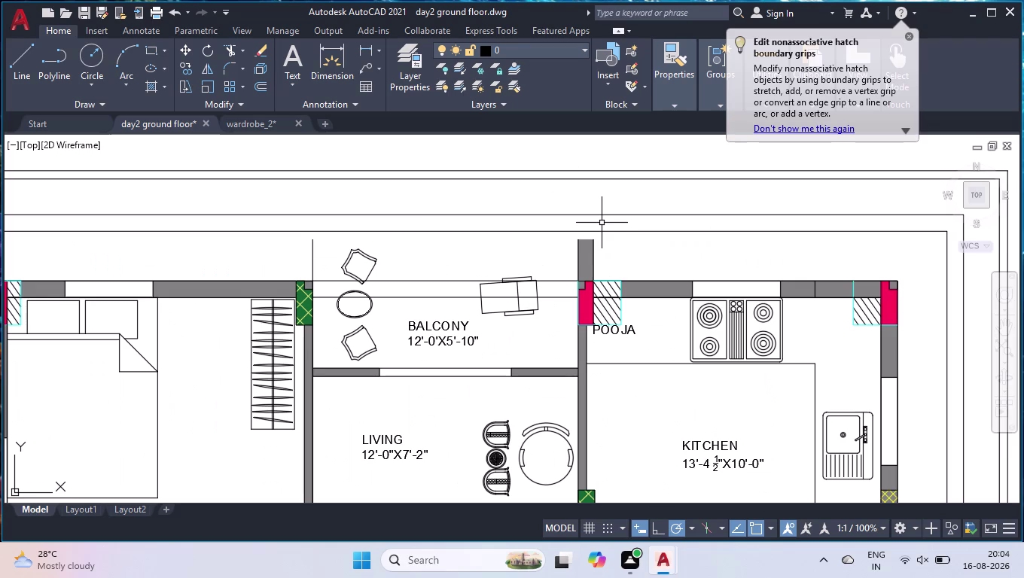
Draw a line above the balcony from its left wall to its right wall.
key(l)
key(Return)
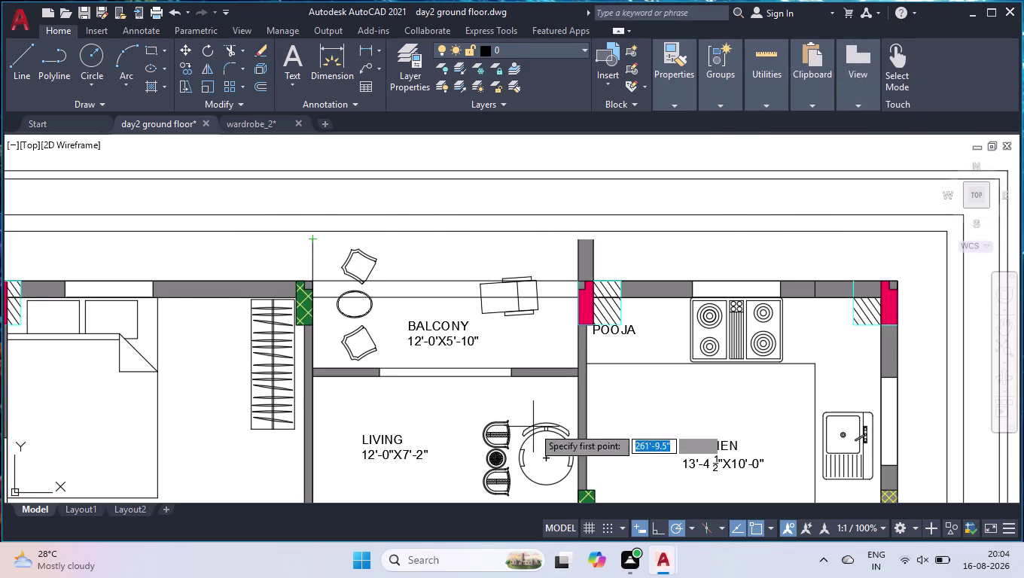
click(656, 533)
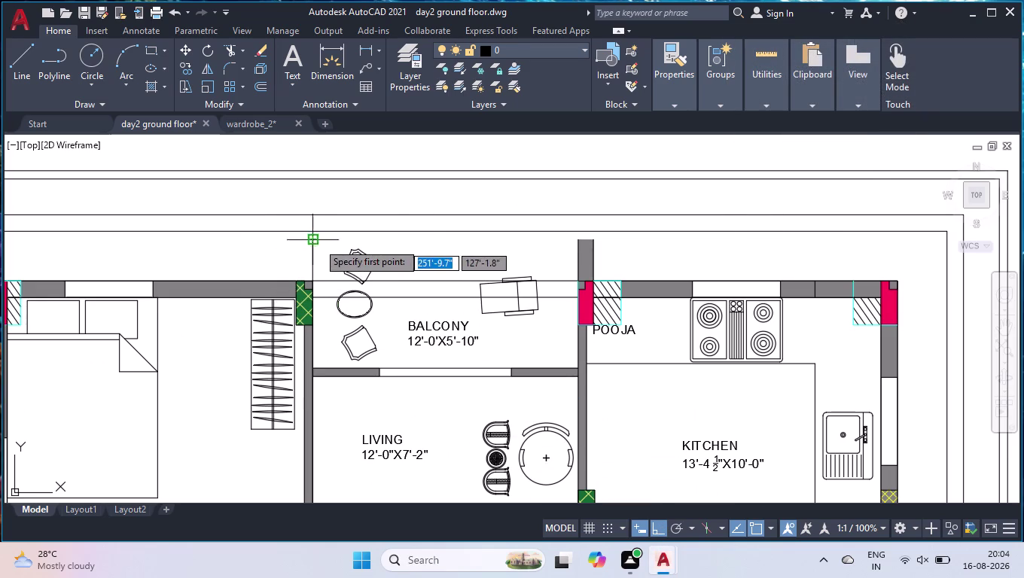
click(313, 242)
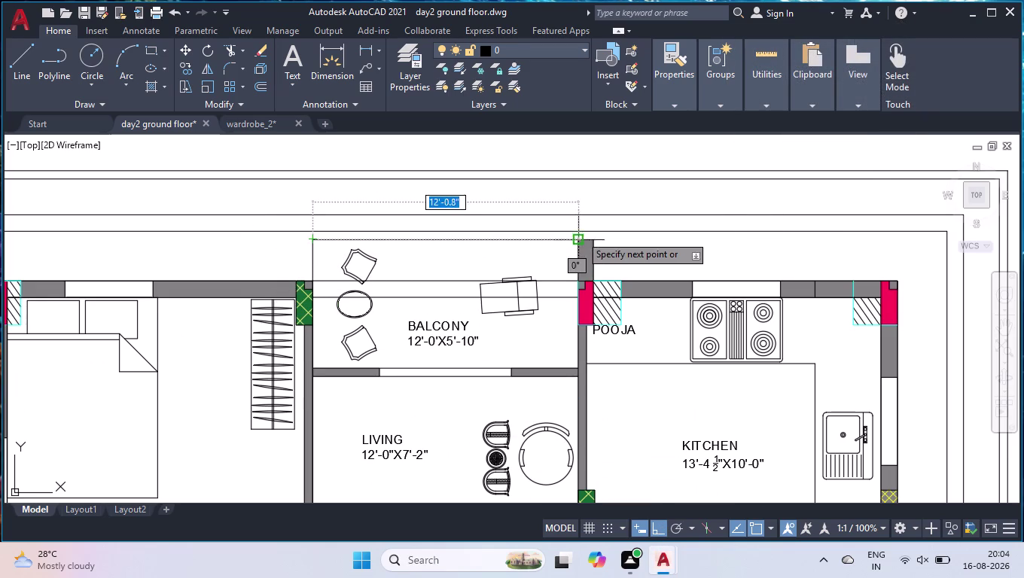
click(590, 239)
key(space)
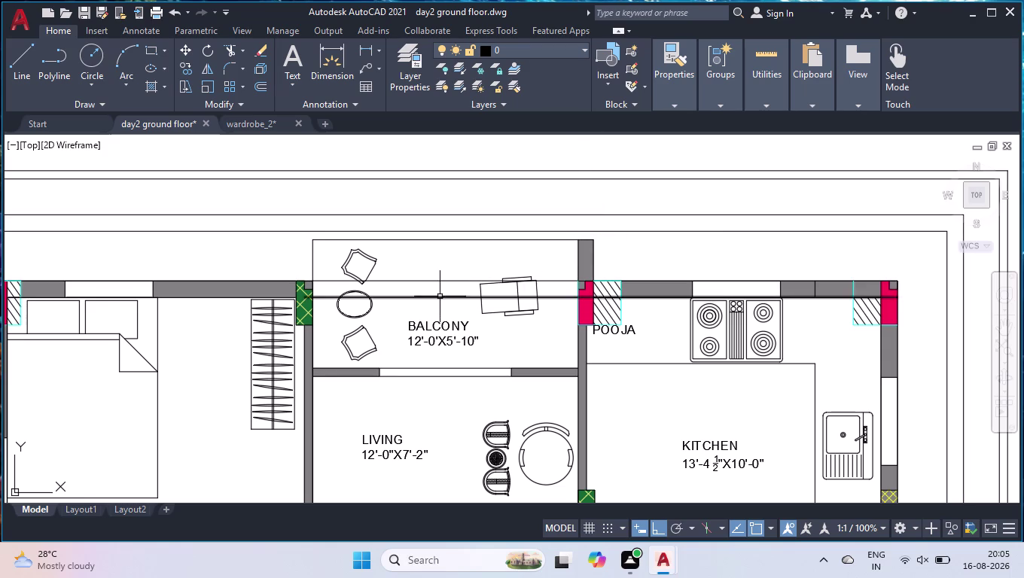
Trim the stray wall lines running across the copied flat's balcony.
text(TR)
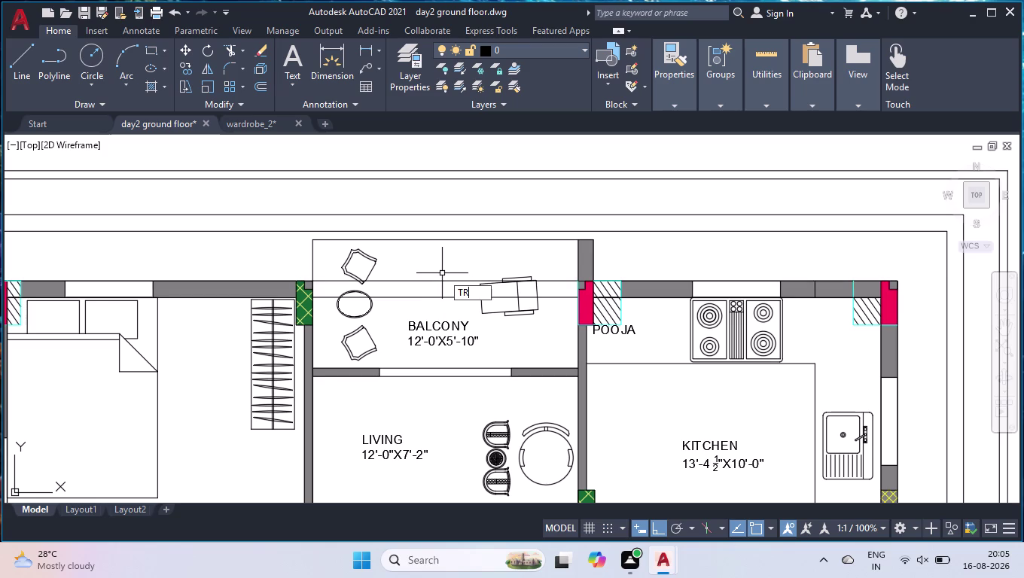
key(Return)
click(442, 266)
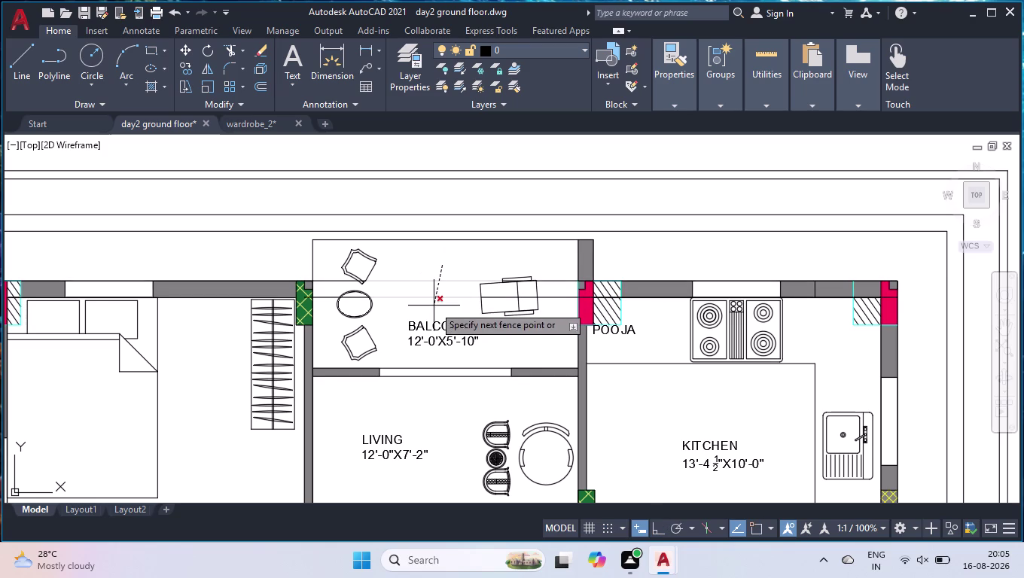
click(434, 306)
click(560, 259)
click(548, 317)
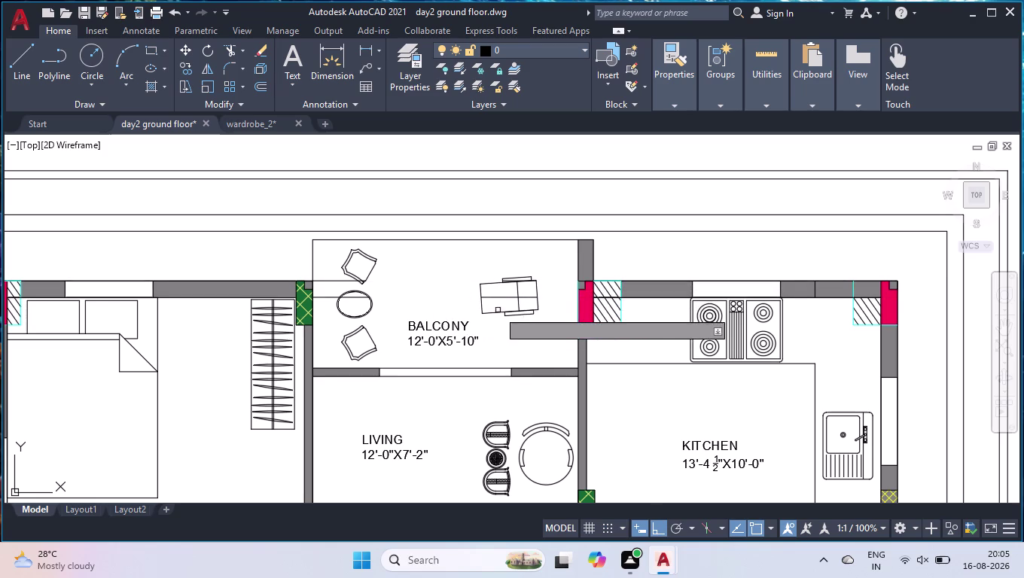
click(498, 299)
click(527, 298)
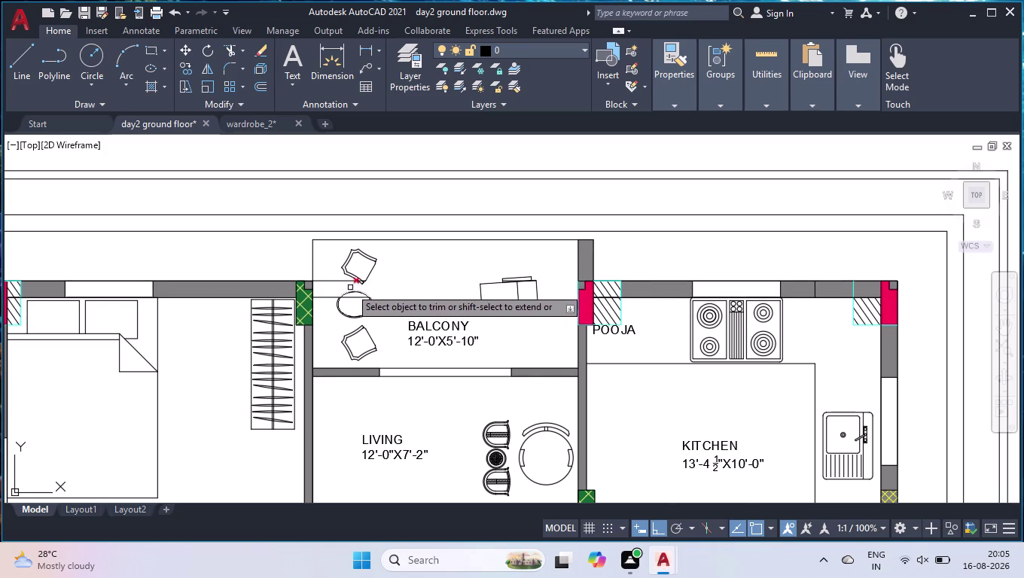
click(338, 274)
click(322, 304)
click(356, 294)
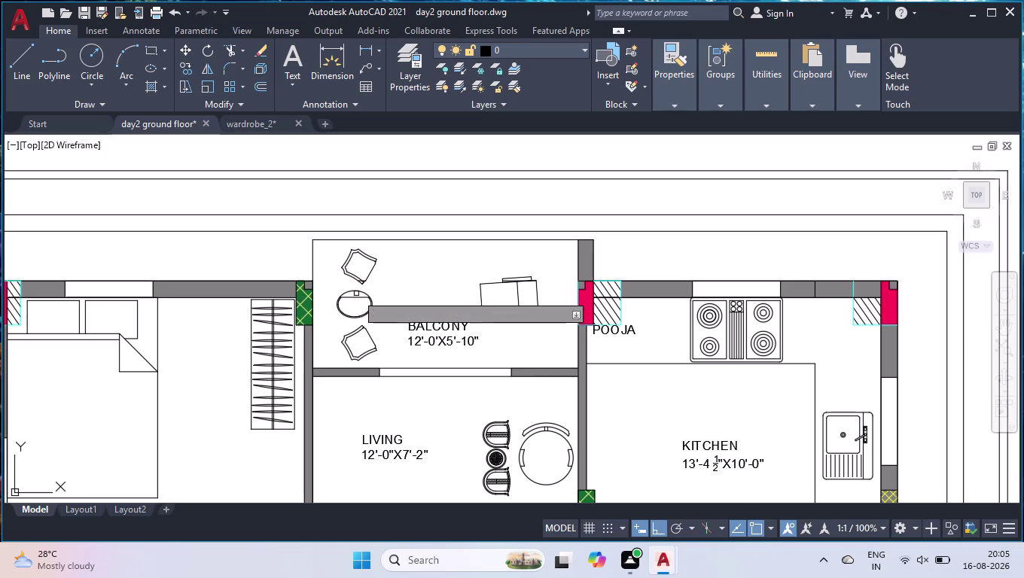
click(356, 296)
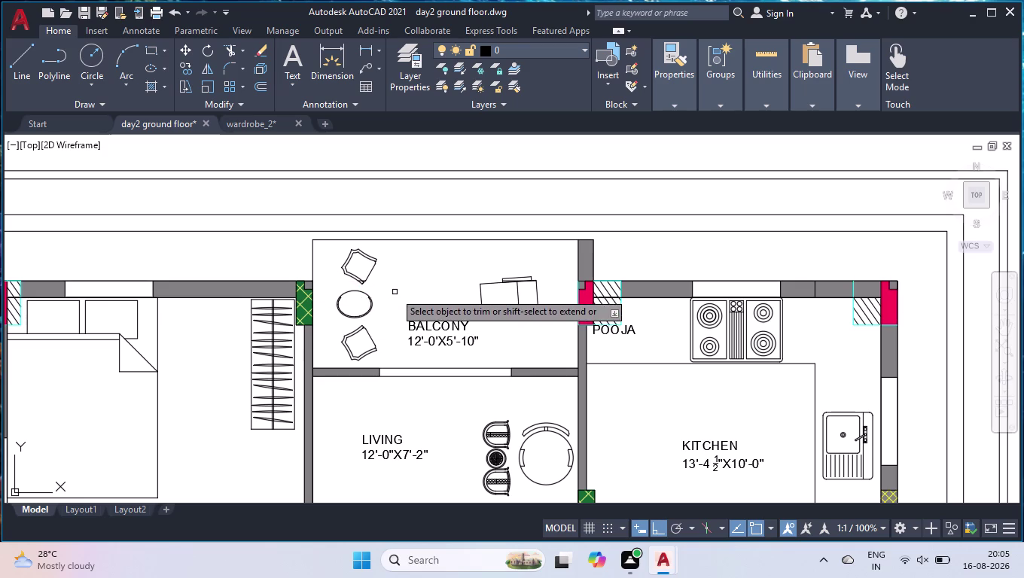
key(Return)
scroll(up, 3)
scroll(up, 3)
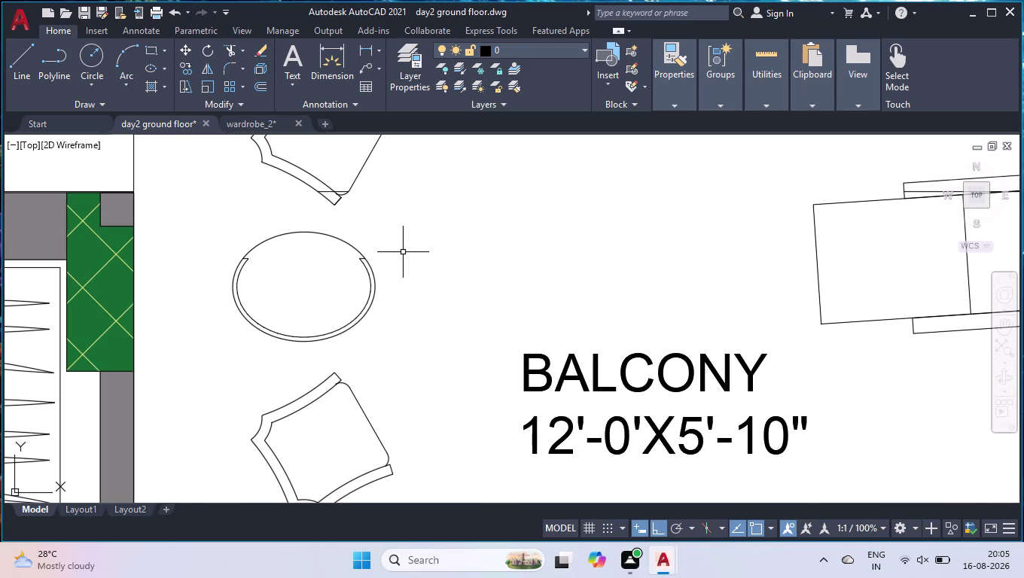
scroll(down, 3)
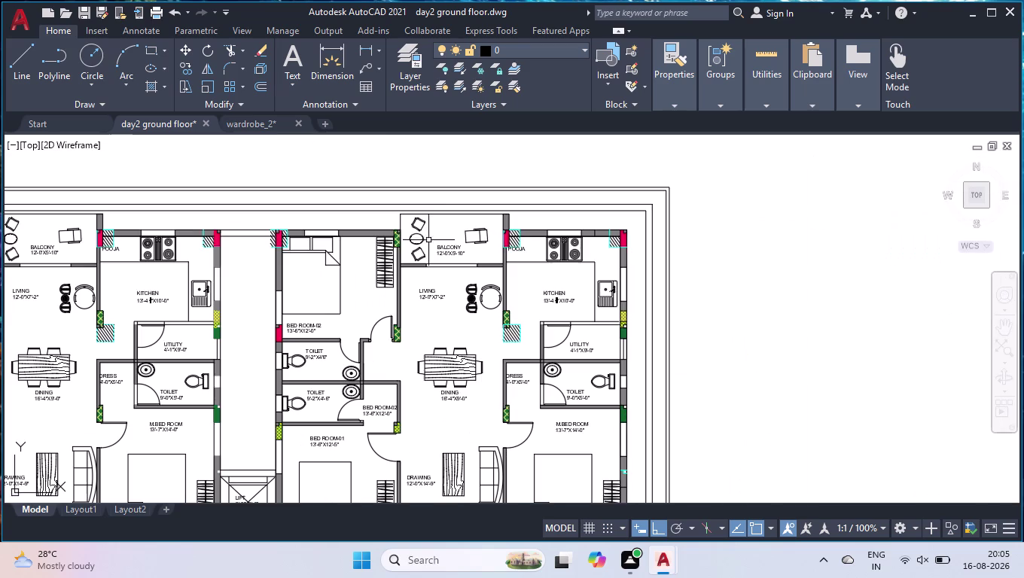
Trim the cyan outline lines around the small wall opening below the outer wall.
scroll(down, 3)
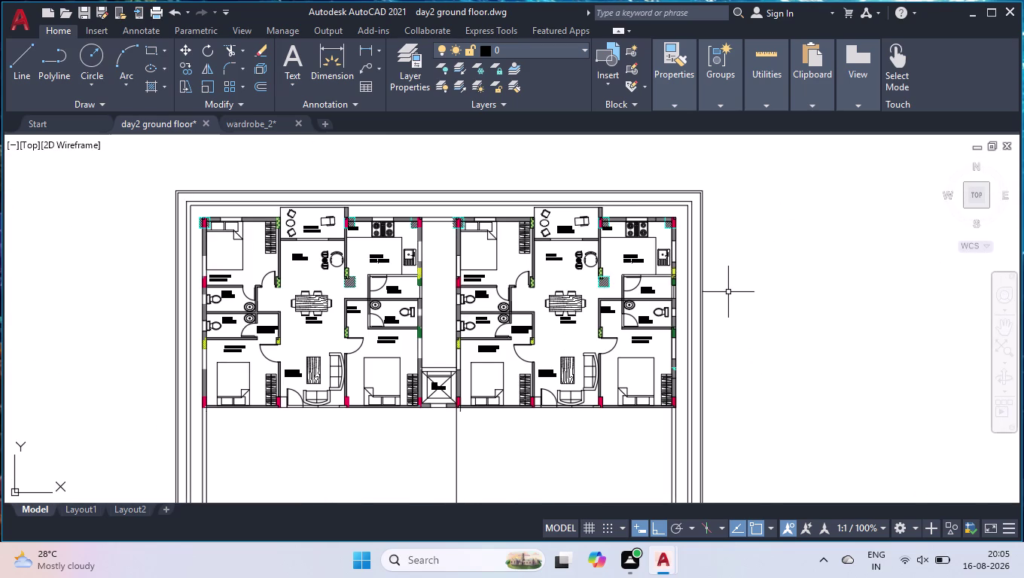
scroll(down, 3)
scroll(up, 3)
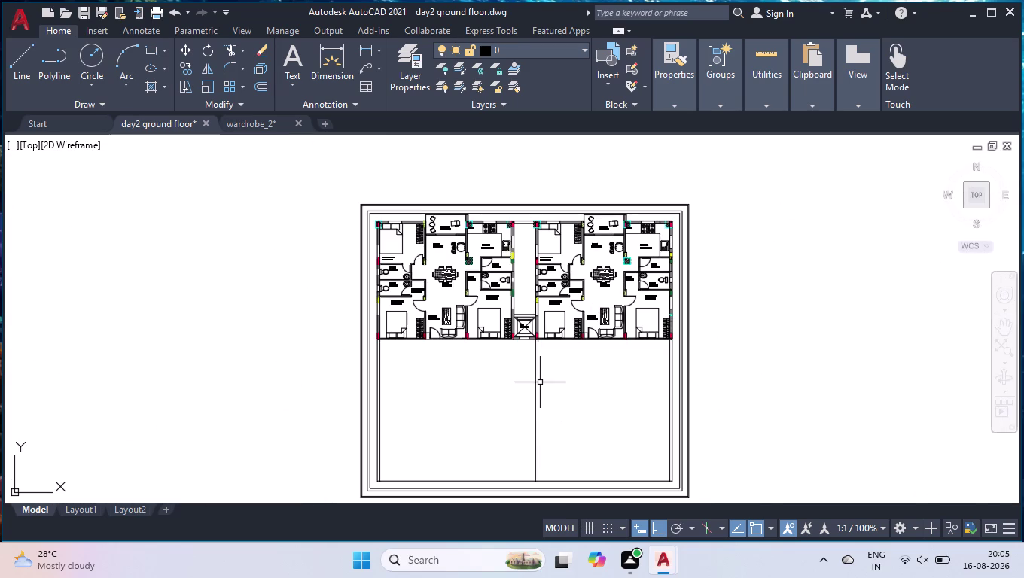
text(TR)
key(Return)
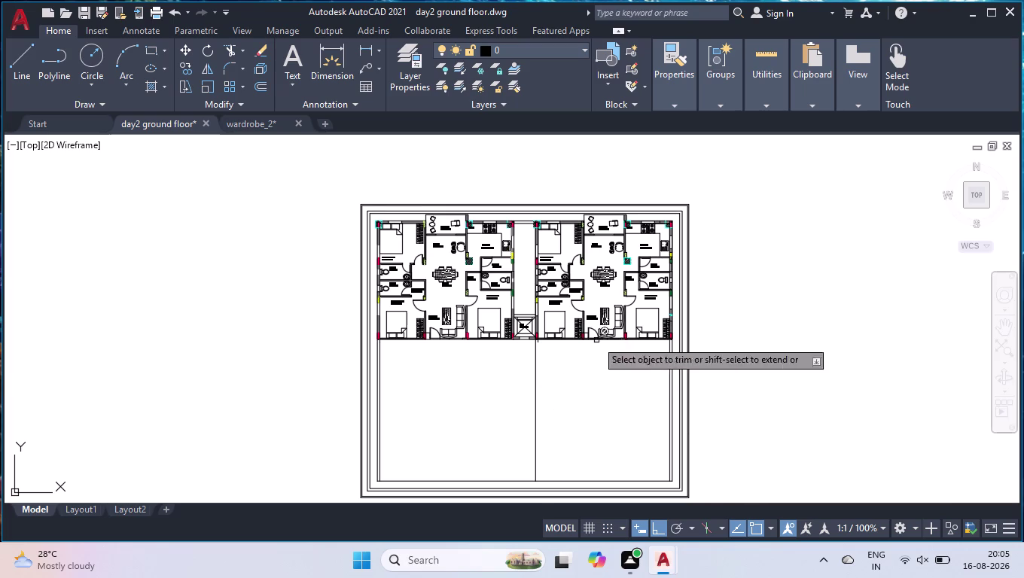
click(552, 386)
click(476, 407)
key(Return)
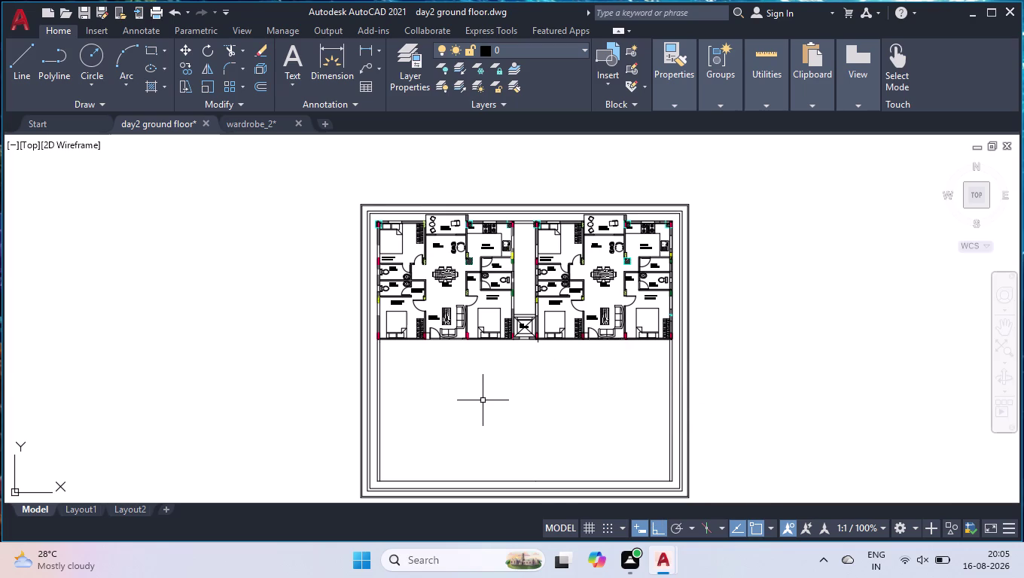
scroll(up, 3)
key(space)
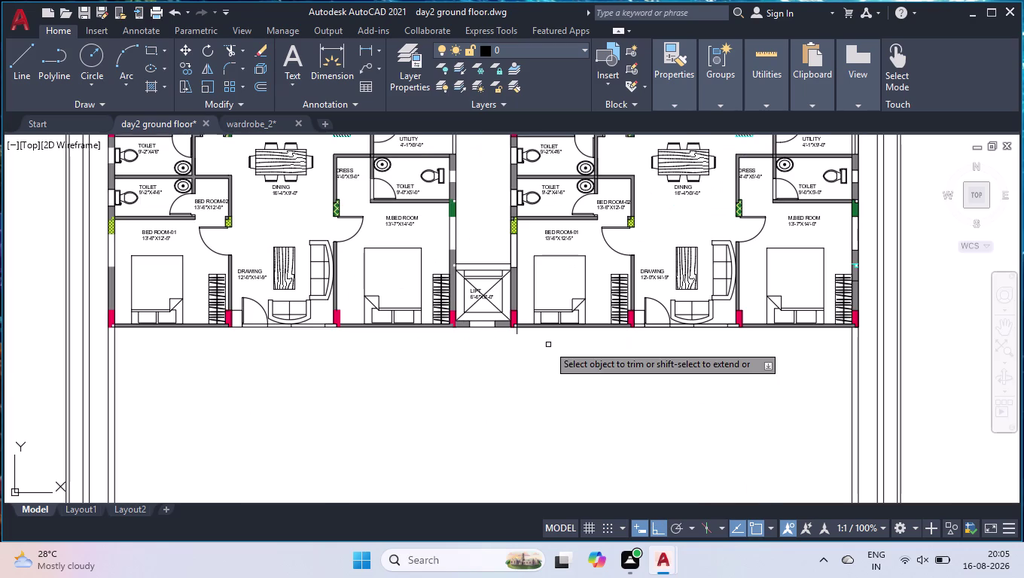
scroll(up, 3)
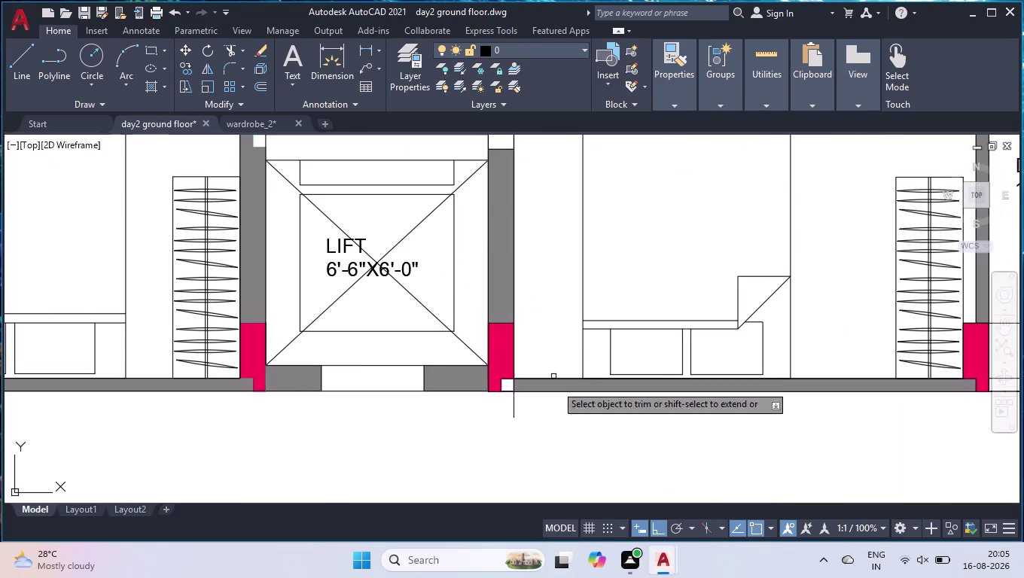
click(557, 412)
click(483, 423)
click(490, 411)
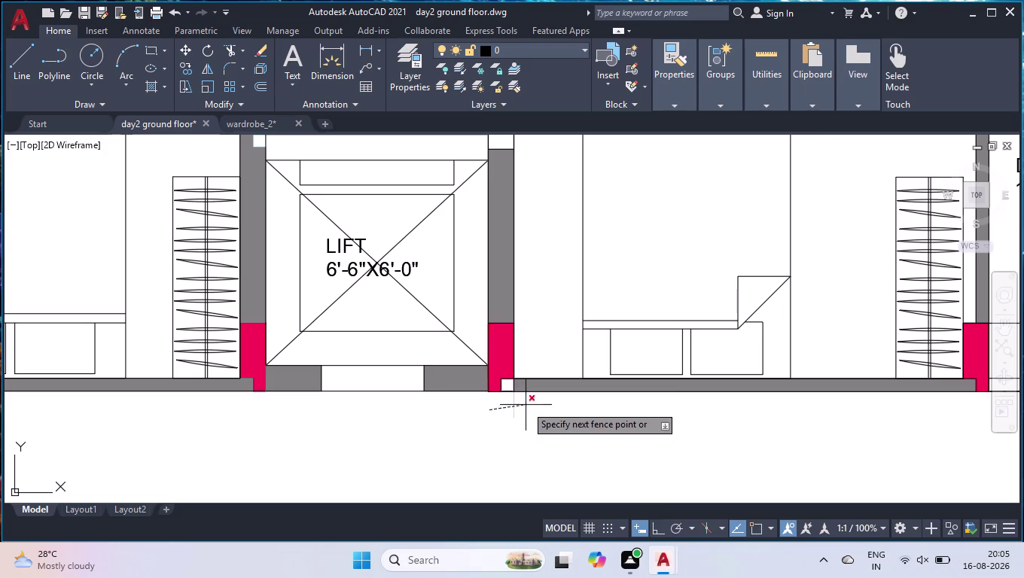
click(526, 405)
scroll(down, 3)
scroll(down, 3)
scroll(up, 3)
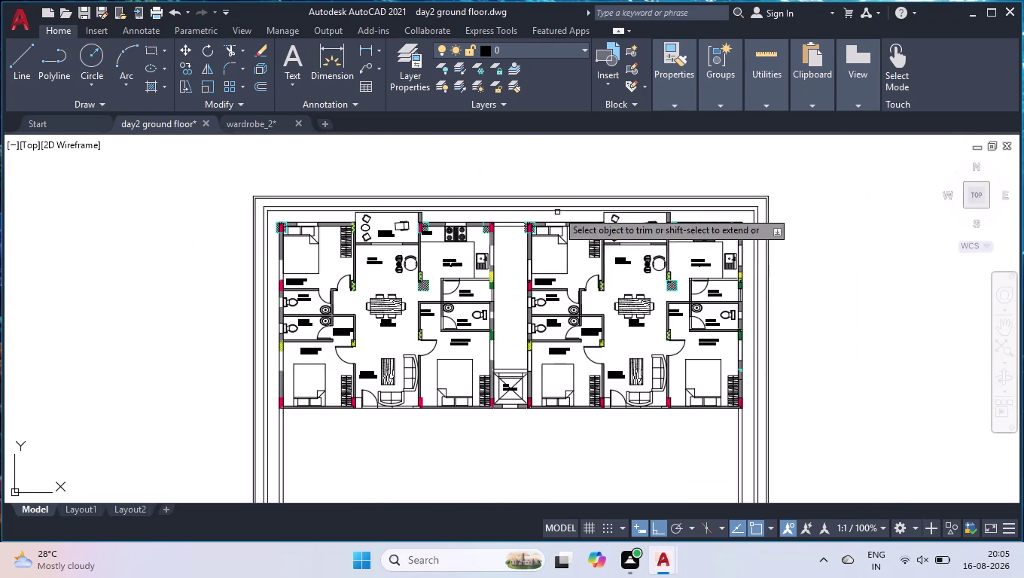
scroll(up, 3)
scroll(up, 3)
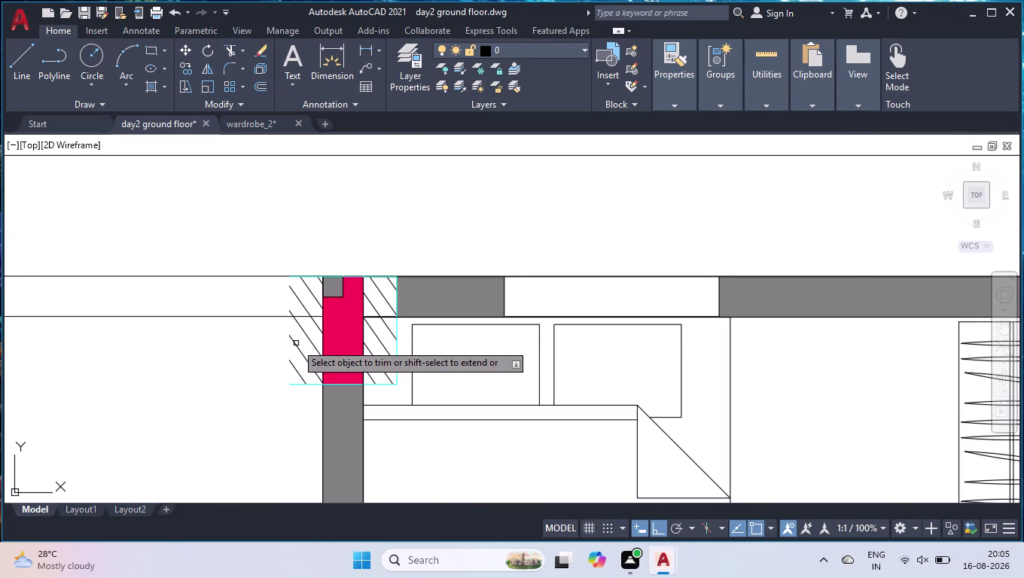
Trim the stray hatch lines and boundary edges left, right and above the red column.
click(296, 344)
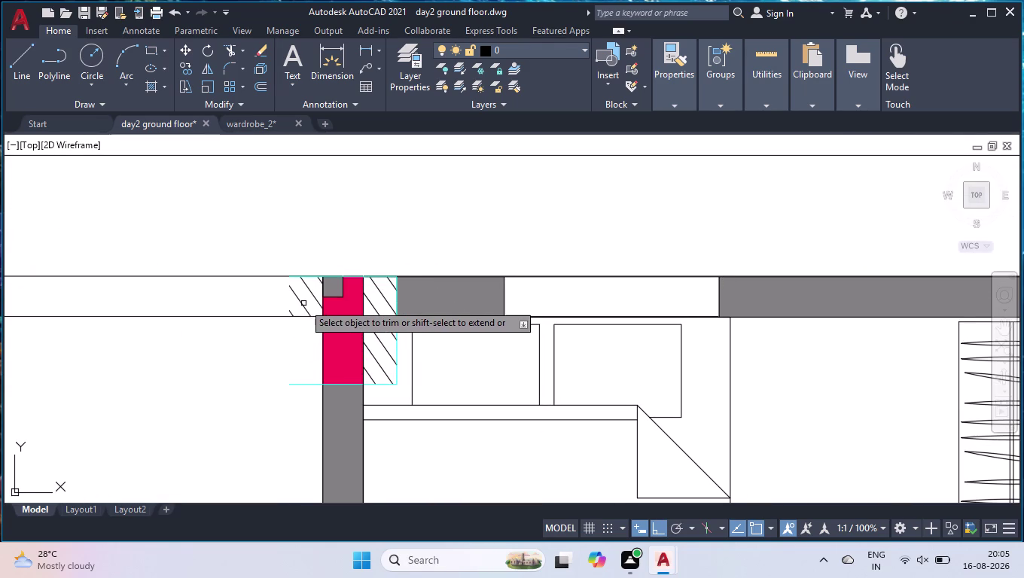
click(304, 303)
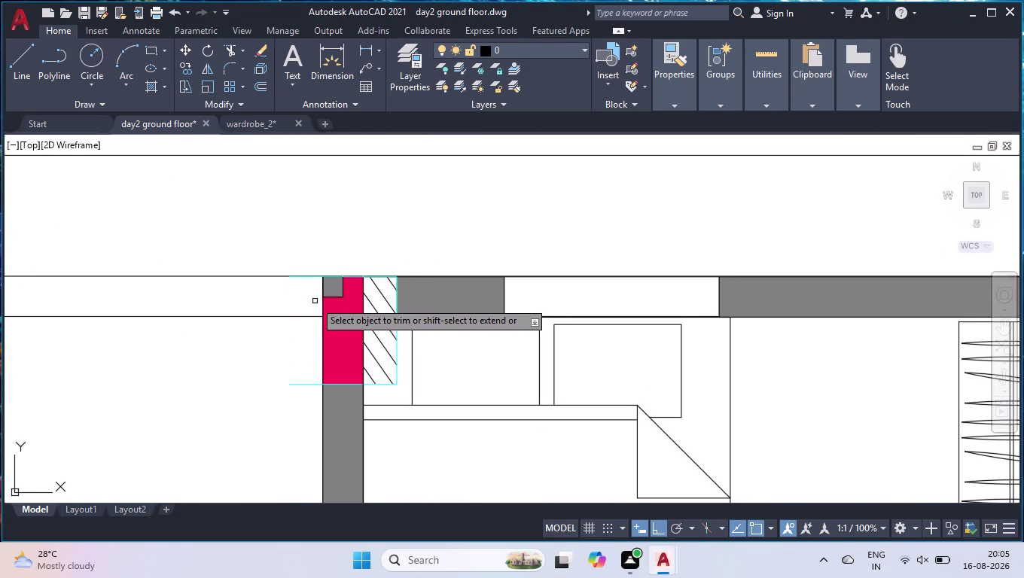
click(307, 386)
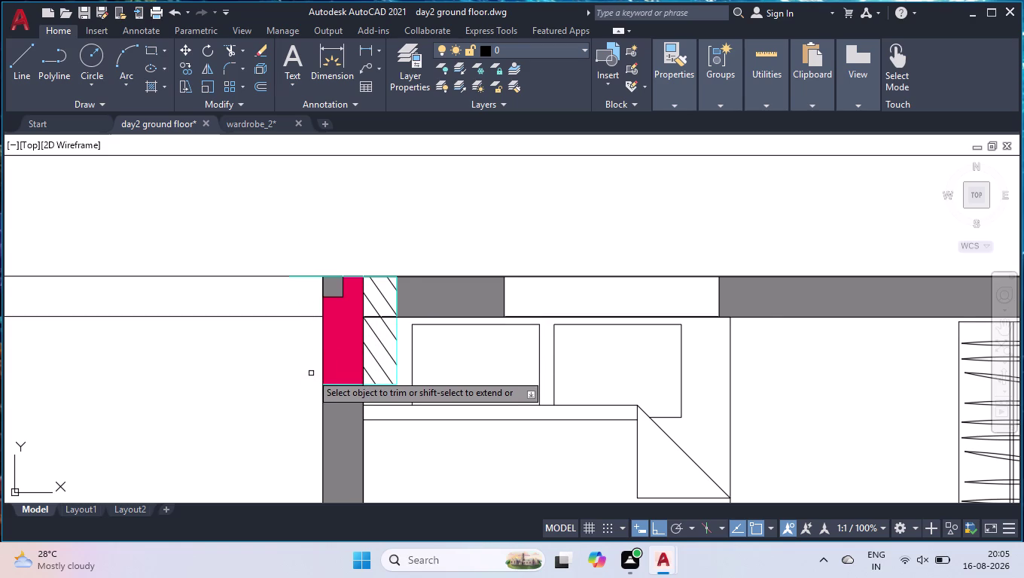
click(375, 354)
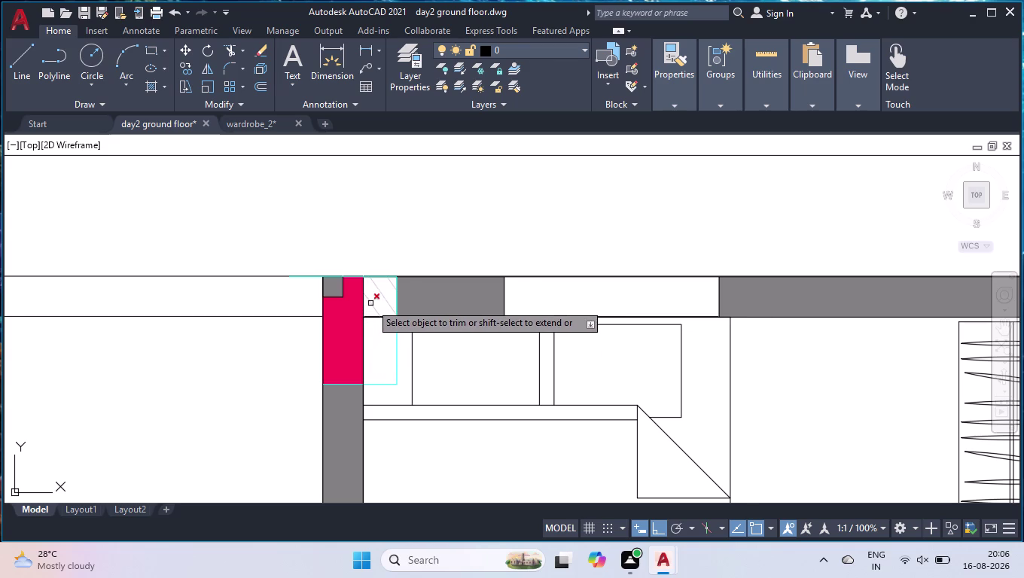
click(371, 303)
click(396, 339)
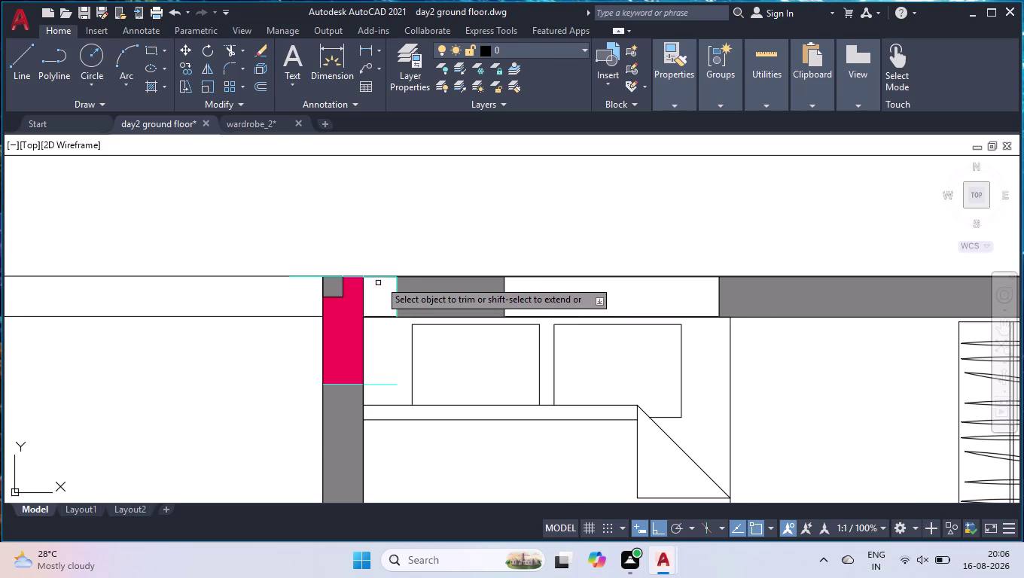
click(379, 277)
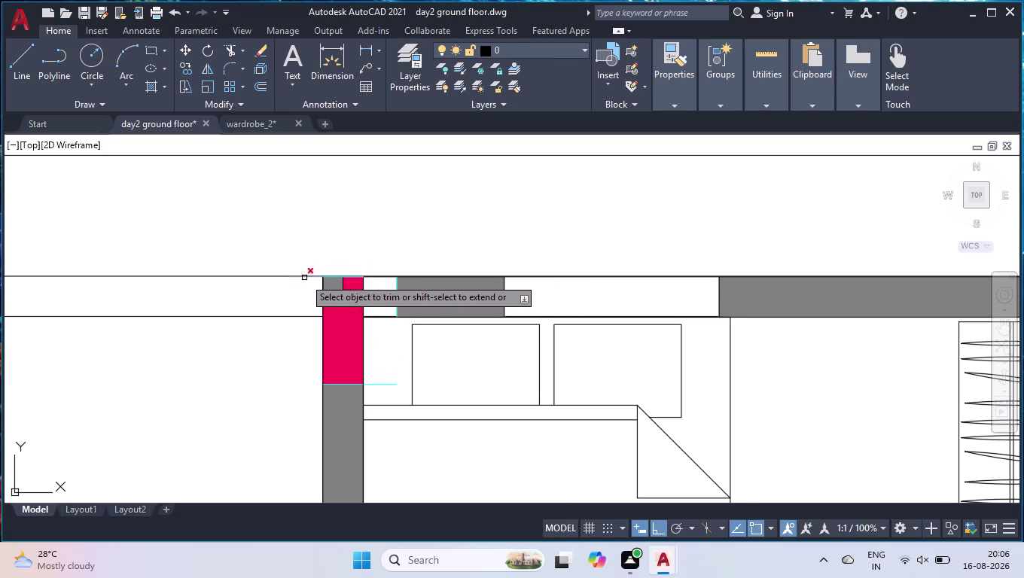
click(304, 277)
click(396, 297)
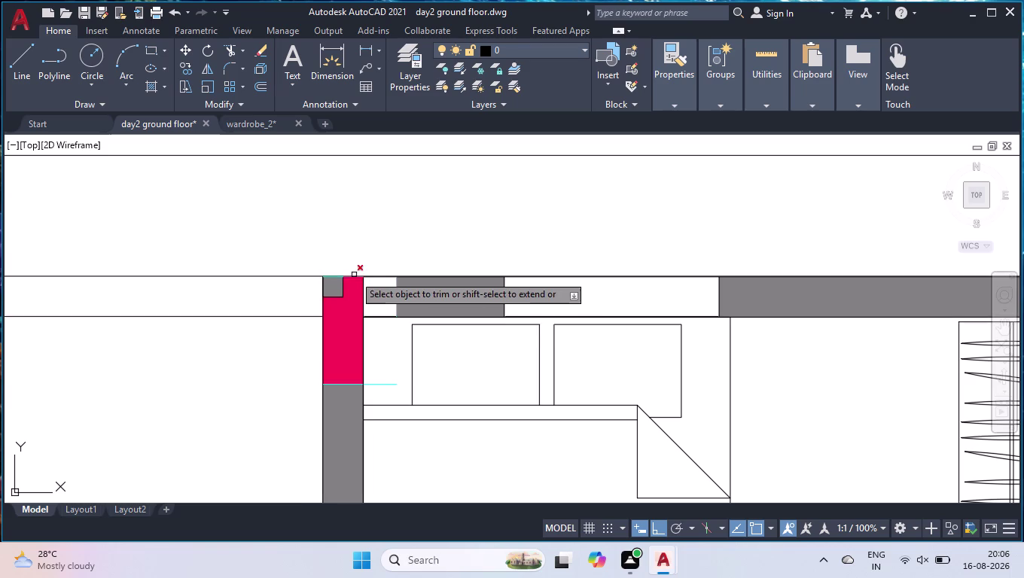
click(342, 277)
click(346, 277)
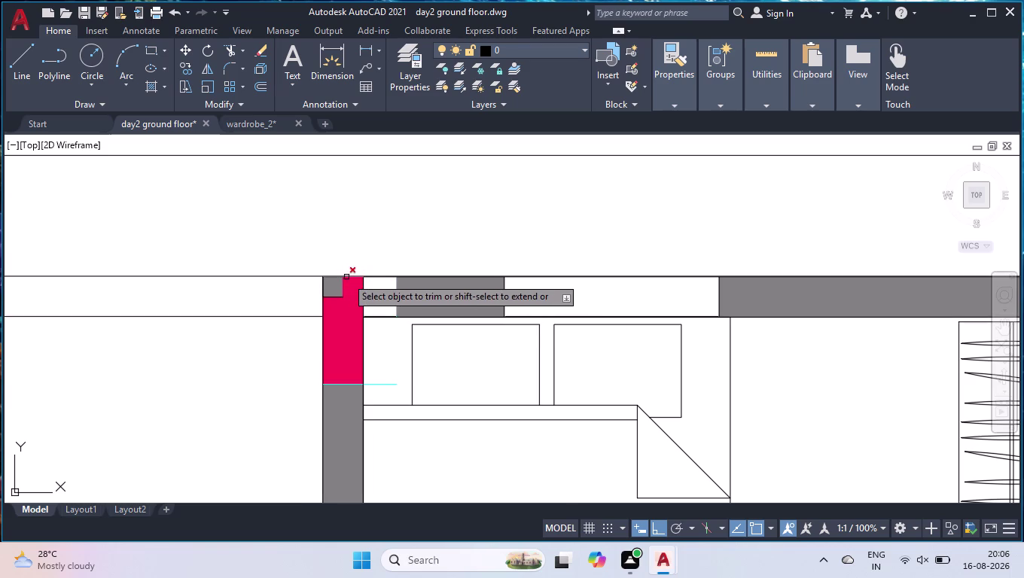
click(382, 384)
click(351, 385)
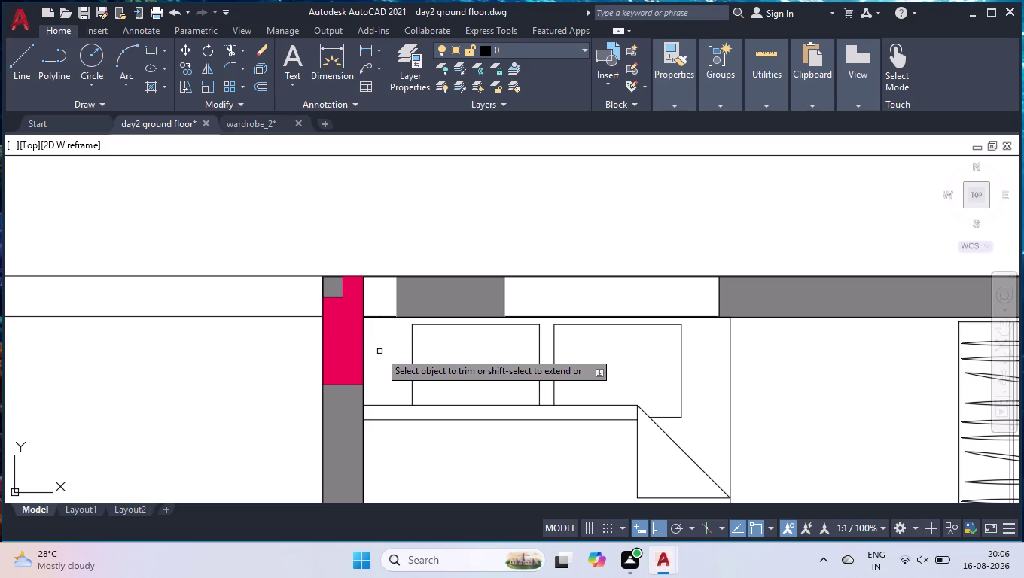
key(Return)
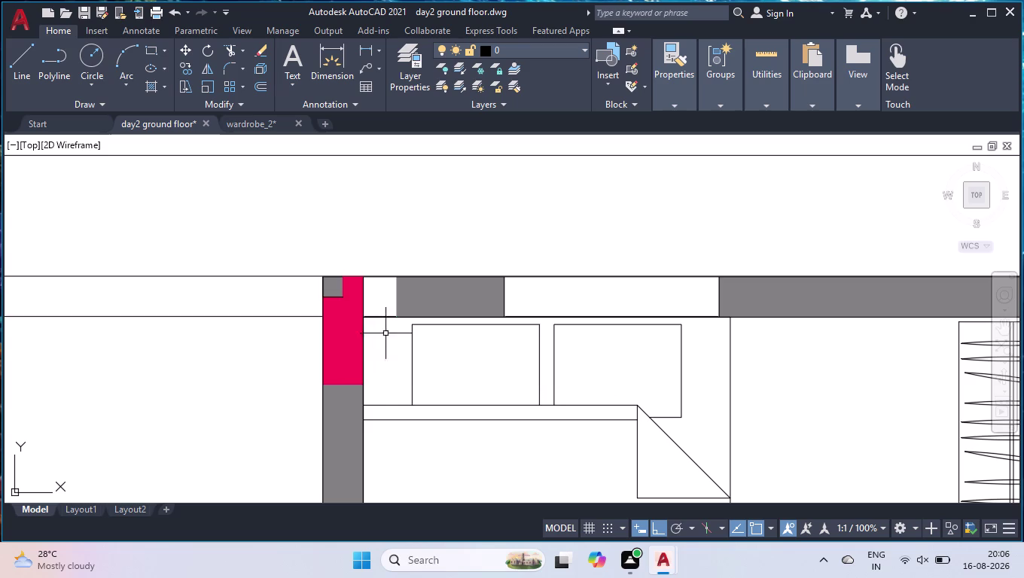
click(150, 88)
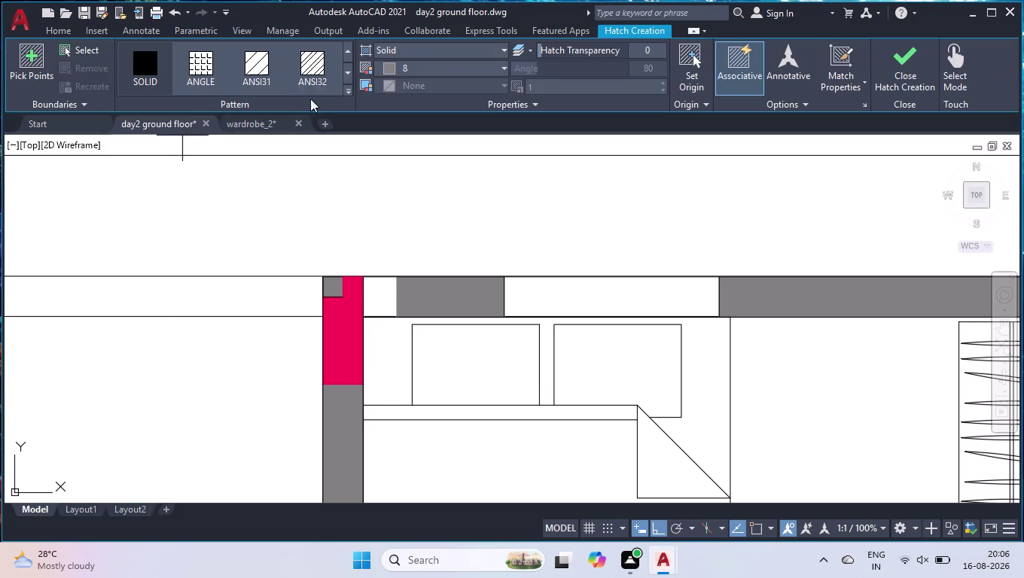
Fill the wall gap right of the red column with SOLID grey hatch.
click(378, 294)
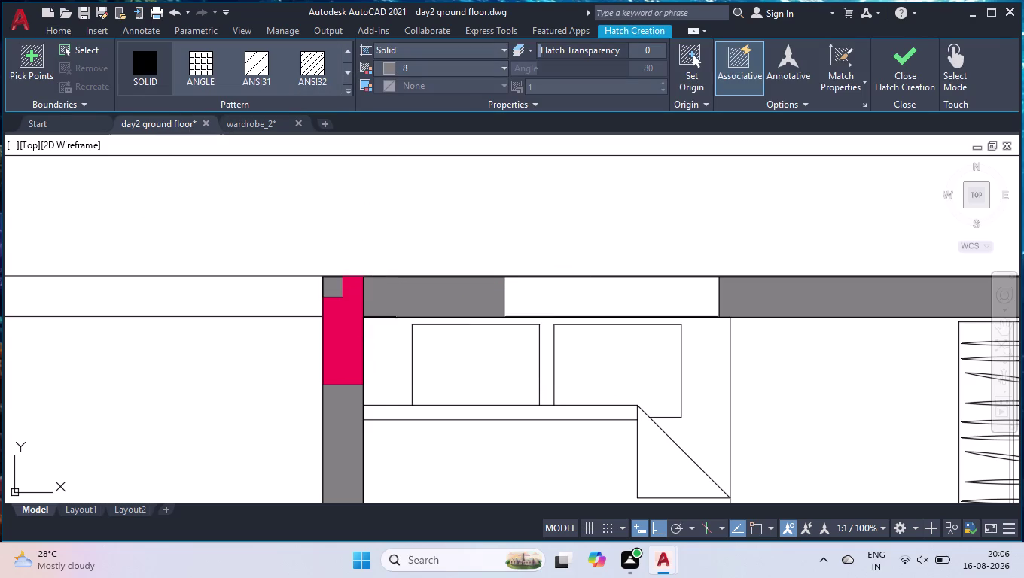
key(Return)
scroll(down, 3)
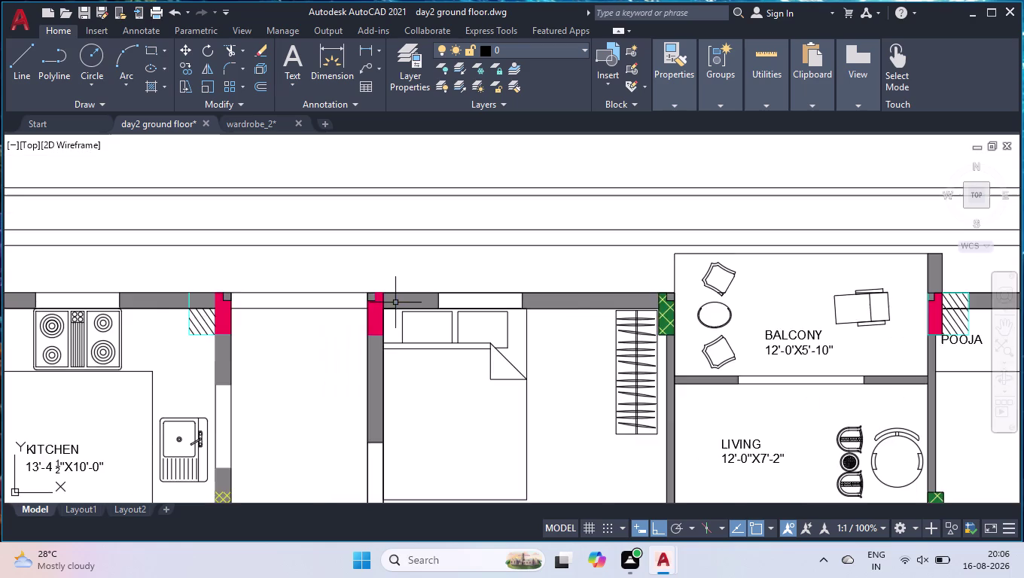
scroll(down, 3)
scroll(down, 3)
scroll(up, 3)
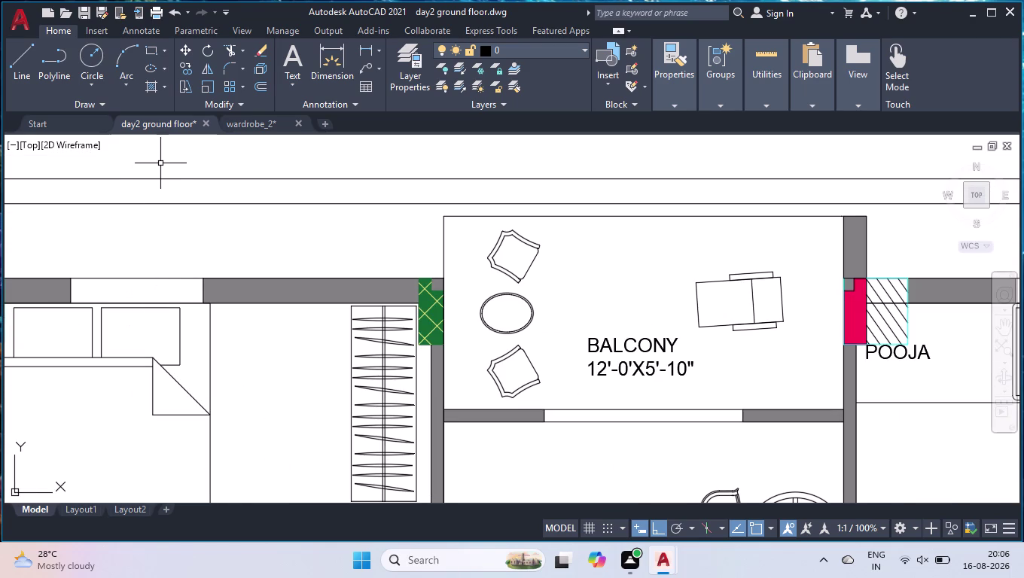
key(ctrl+2)
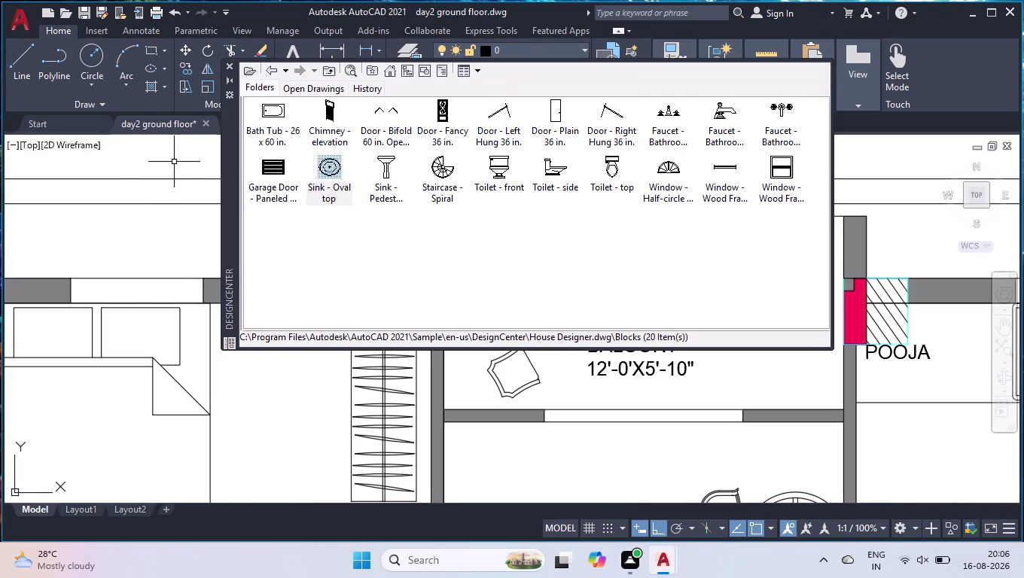
Drag the House Designer Window - Wood Frame block to just below the balcony.
click(719, 166)
drag(722, 164, 559, 460)
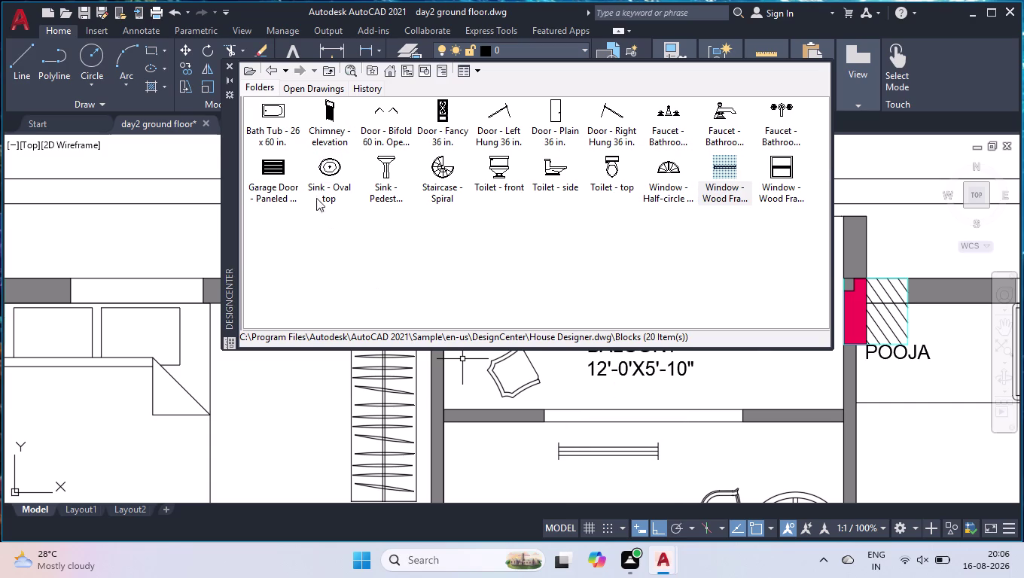
click(229, 67)
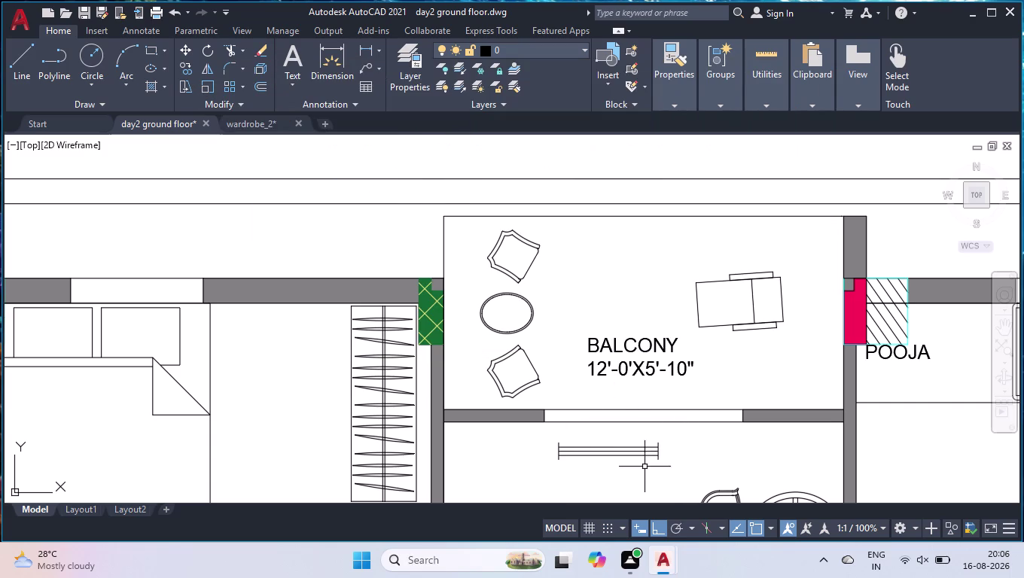
Measure the window lines below the balcony with DLI, then cancel the dimension.
scroll(up, 3)
text(DL)
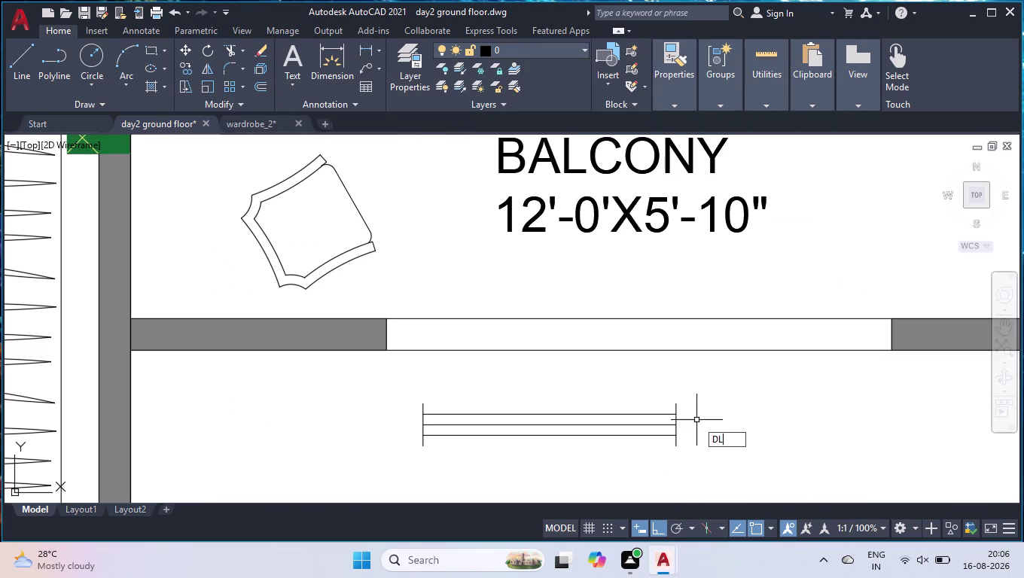
text(I)
key(Return)
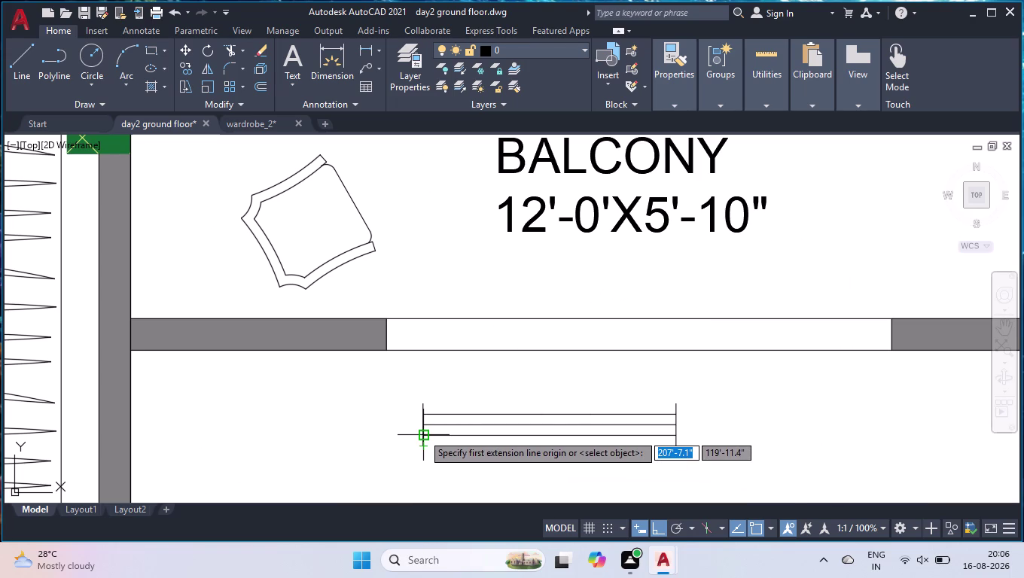
click(422, 433)
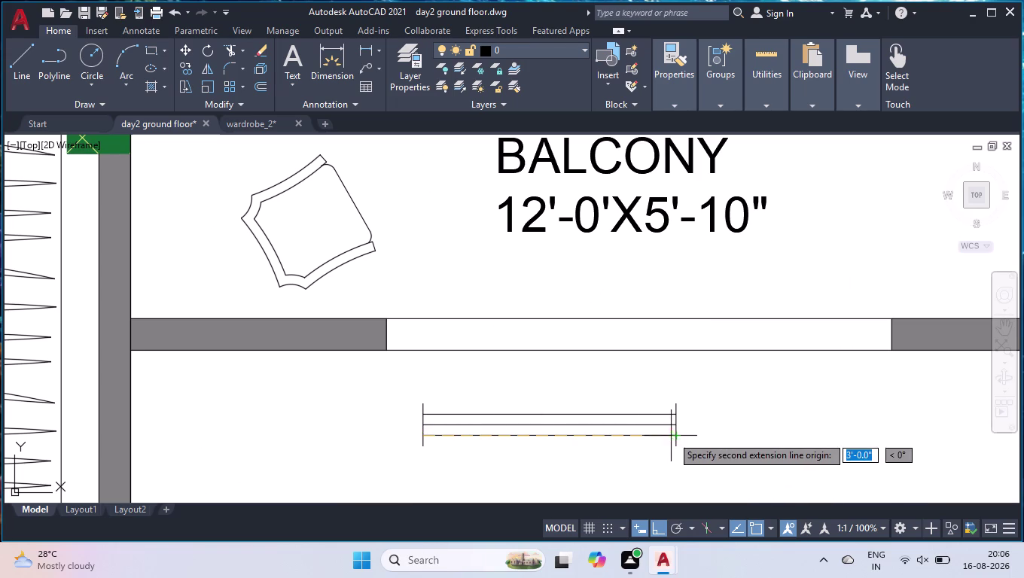
click(673, 436)
key(space)
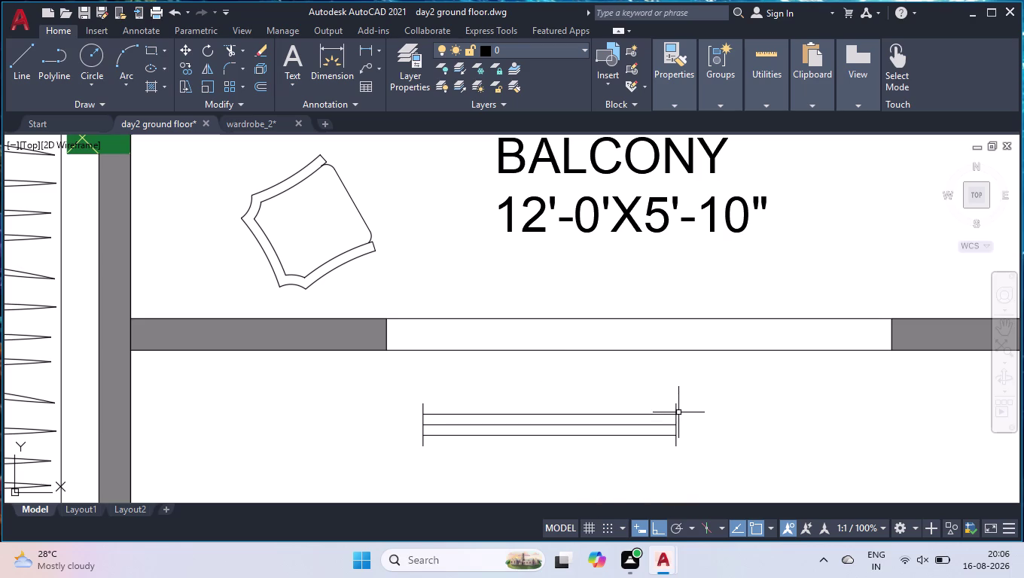
Select the three window lines and start copying them with CO.
click(676, 414)
text(CO)
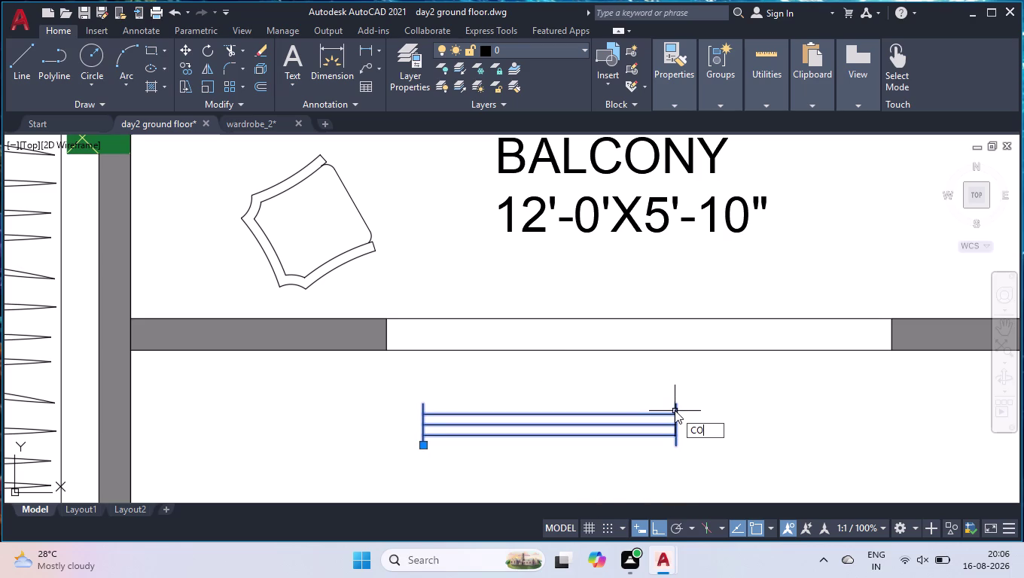
key(Return)
scroll(up, 3)
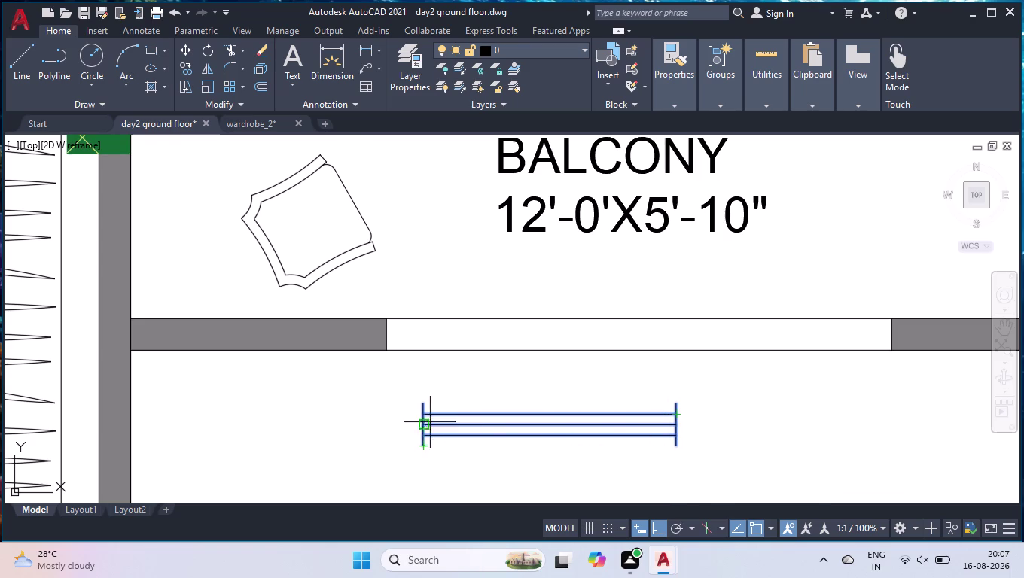
scroll(up, 3)
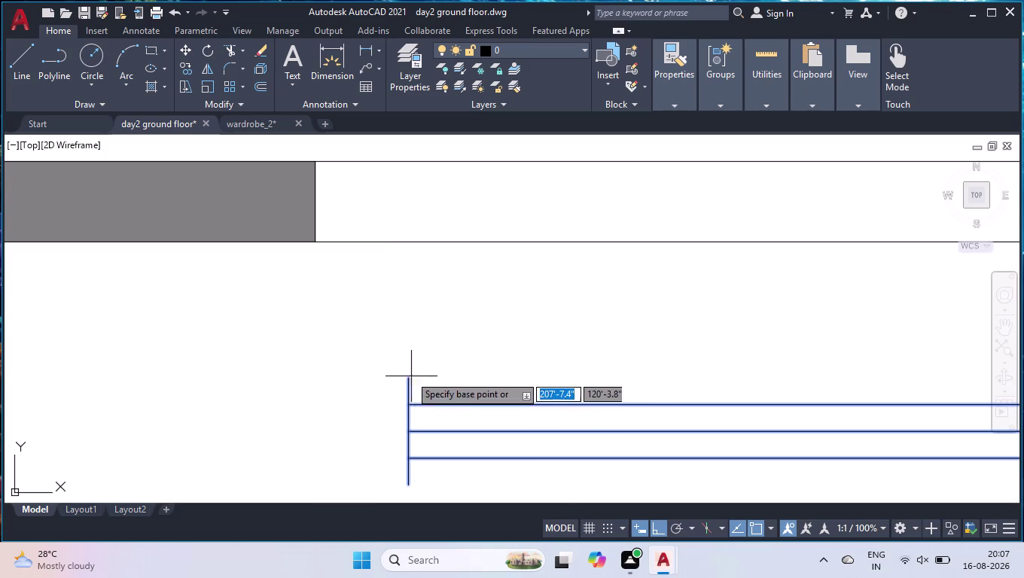
Place a copy of the window lines at the top-wall opening's corner, then delete it.
click(408, 380)
scroll(down, 3)
scroll(down, 3)
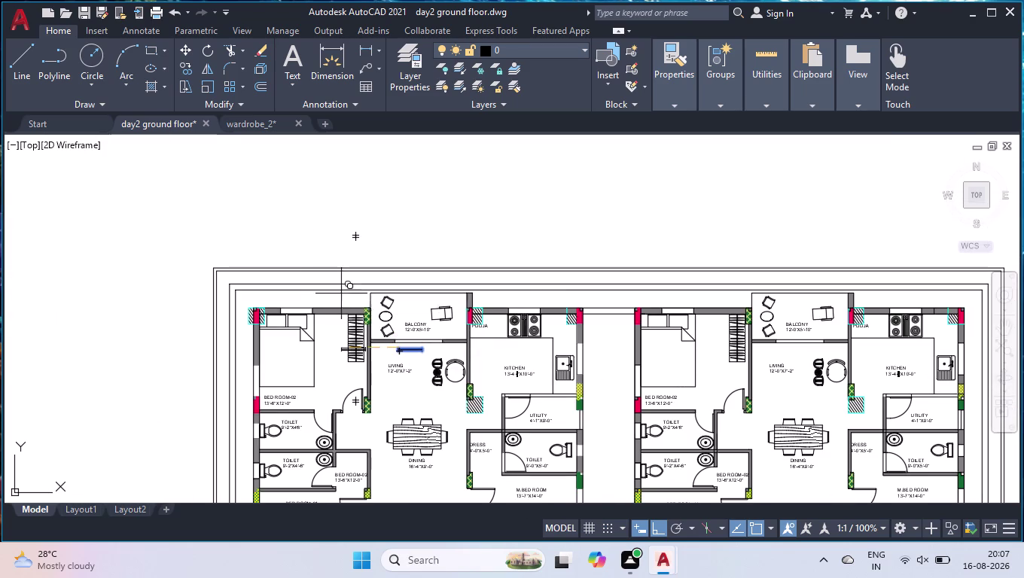
scroll(up, 3)
scroll(up, 3)
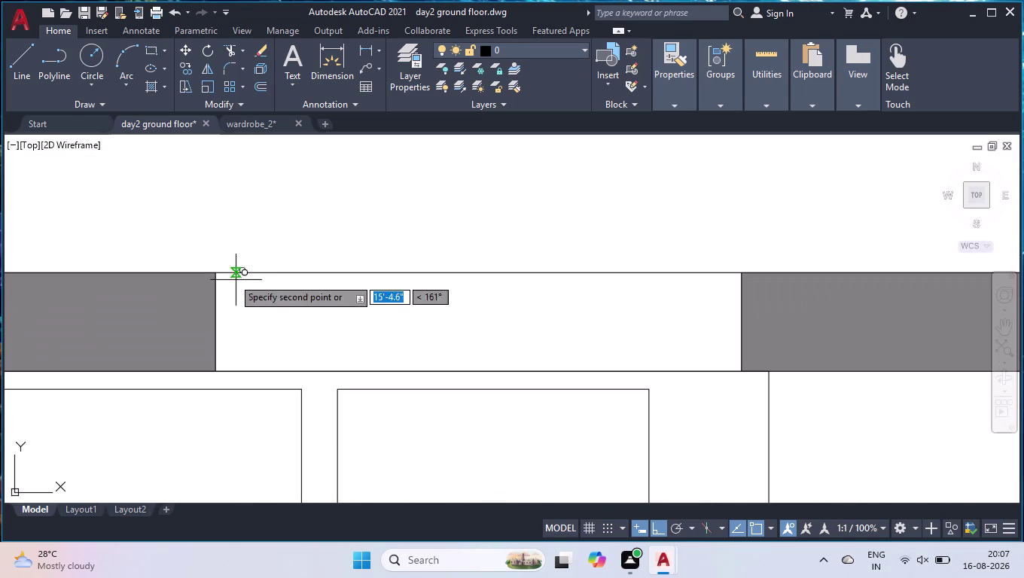
click(216, 274)
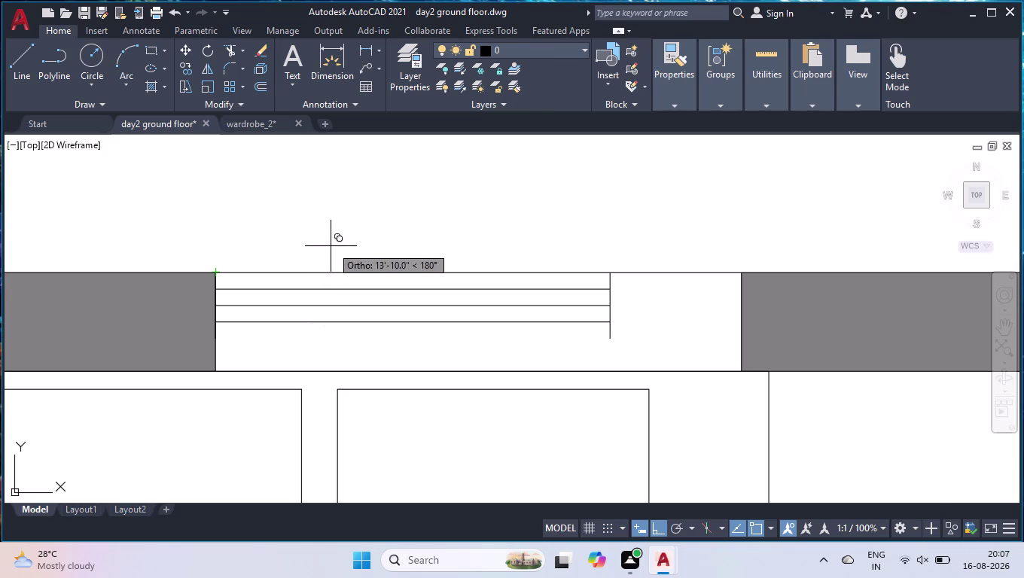
key(Return)
click(415, 322)
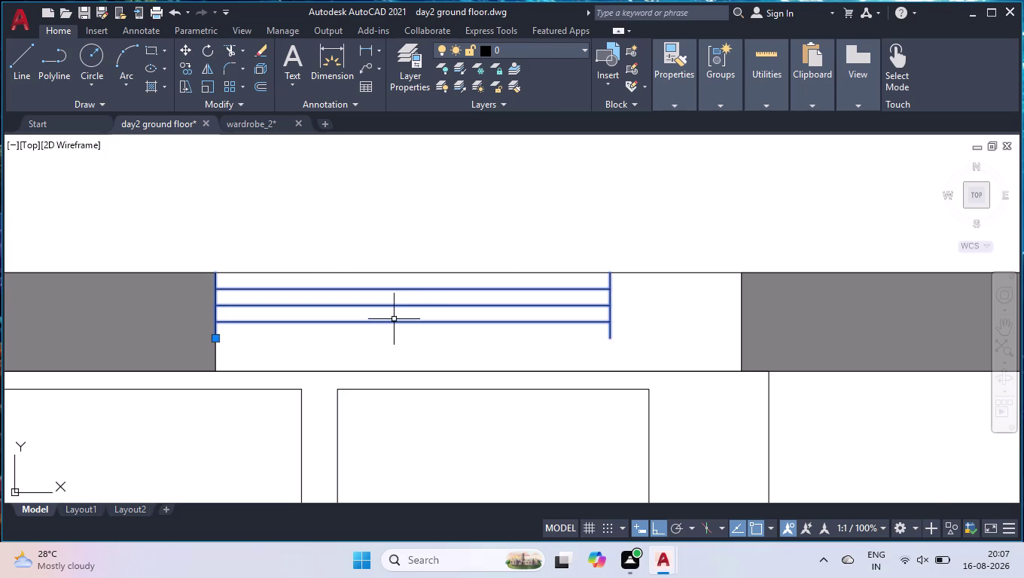
key(Delete)
Draw a line across the window opening in the bedroom's top outer wall.
key(l)
key(Return)
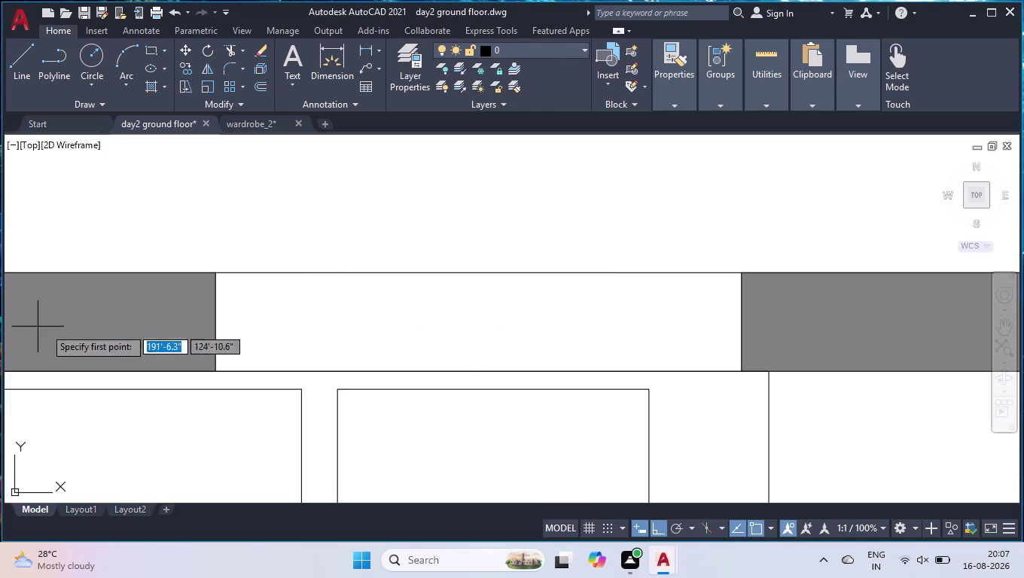
click(216, 320)
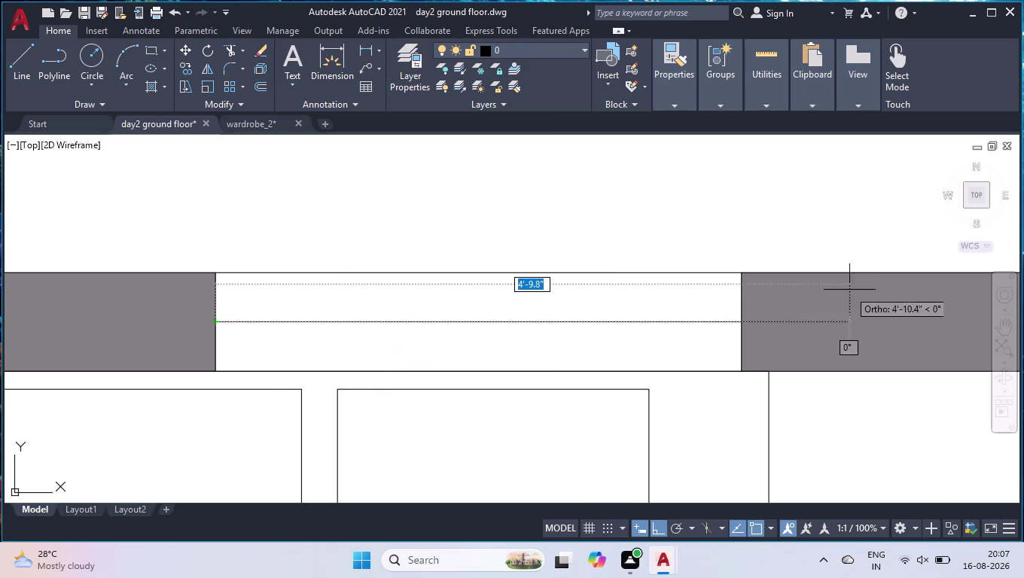
click(744, 320)
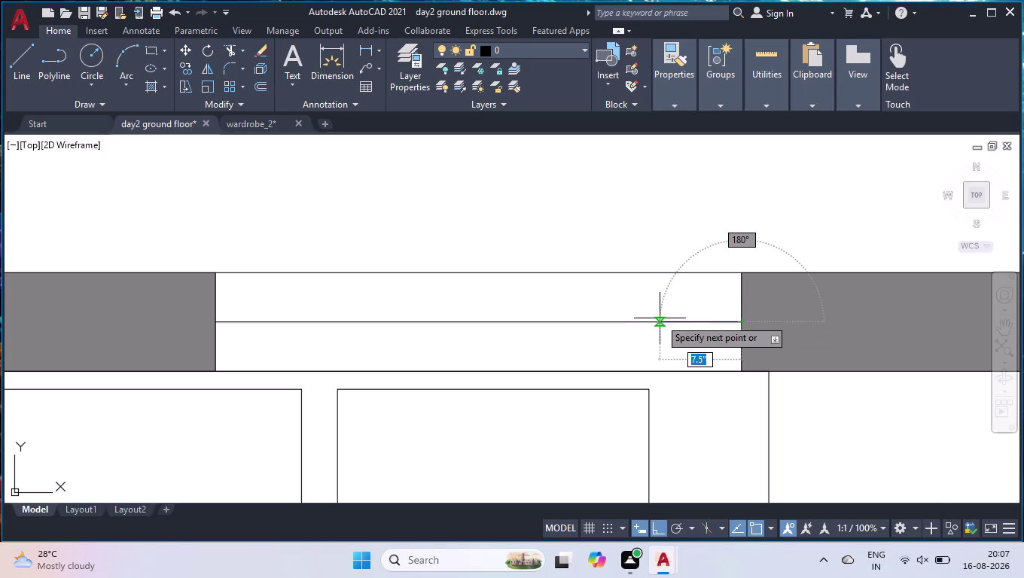
key(Return)
scroll(down, 3)
scroll(down, 3)
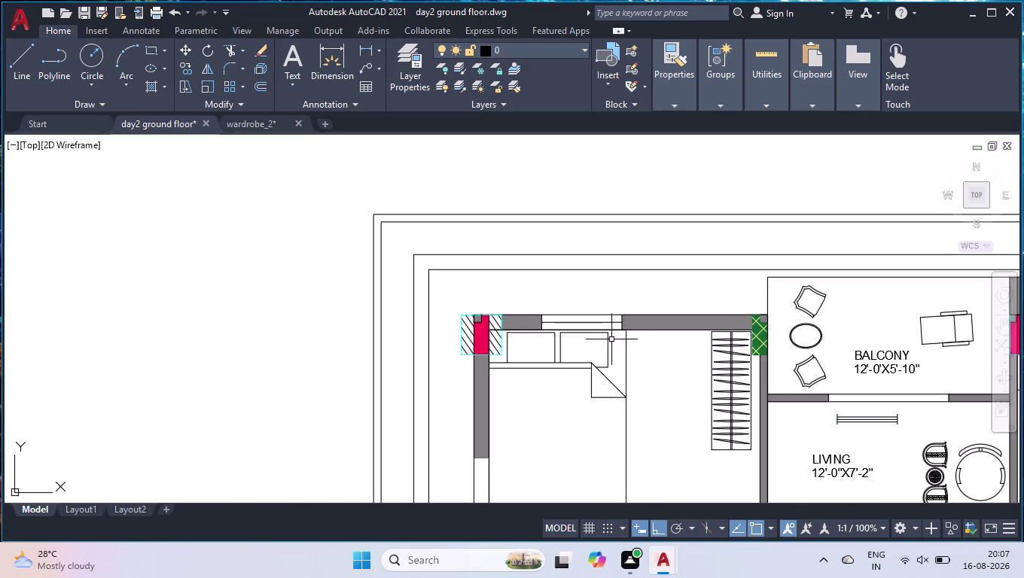
scroll(down, 3)
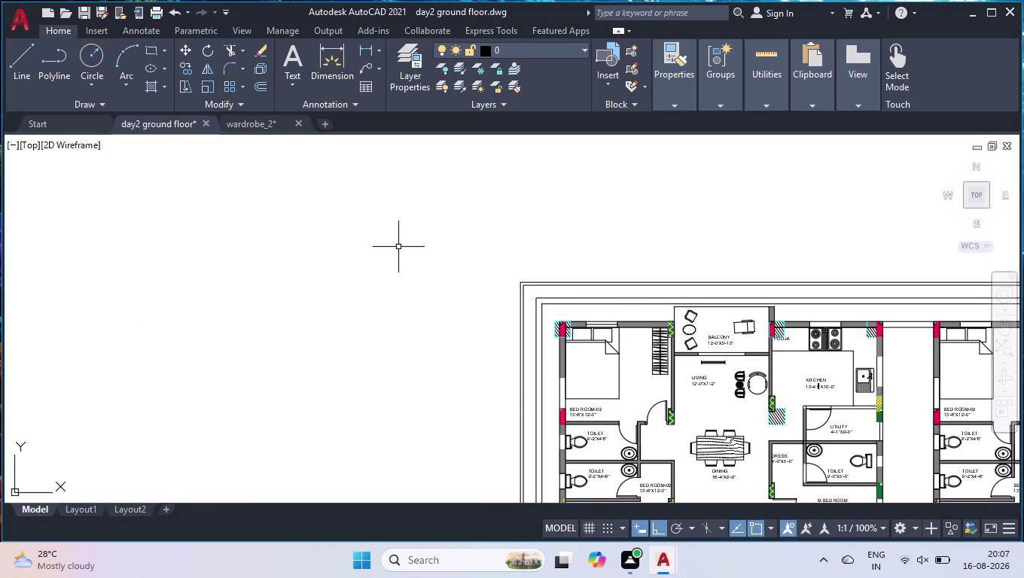
Draw vertical window lines through the bedroom and first toilet openings in the left wall.
scroll(down, 3)
scroll(up, 3)
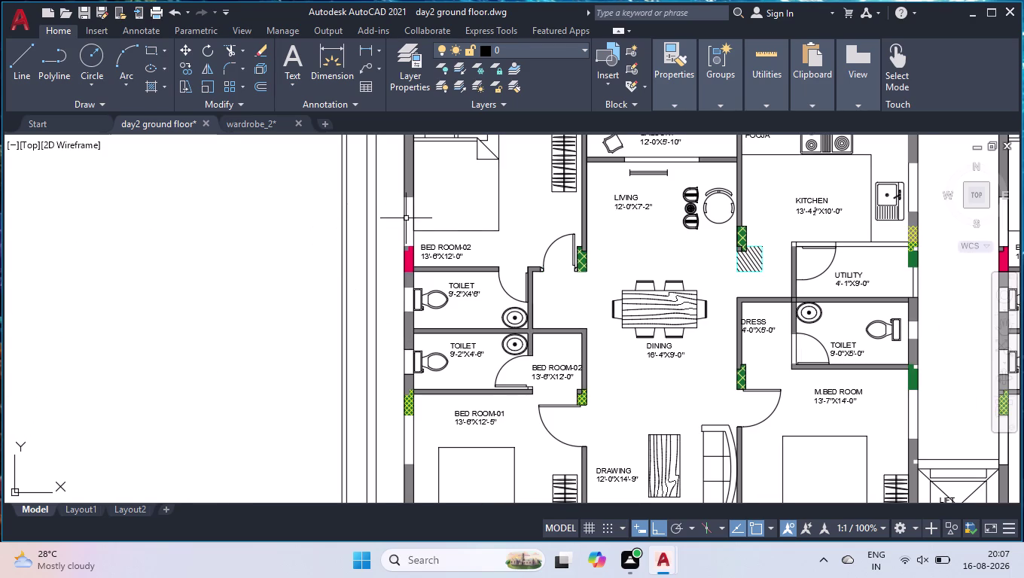
scroll(up, 3)
key(space)
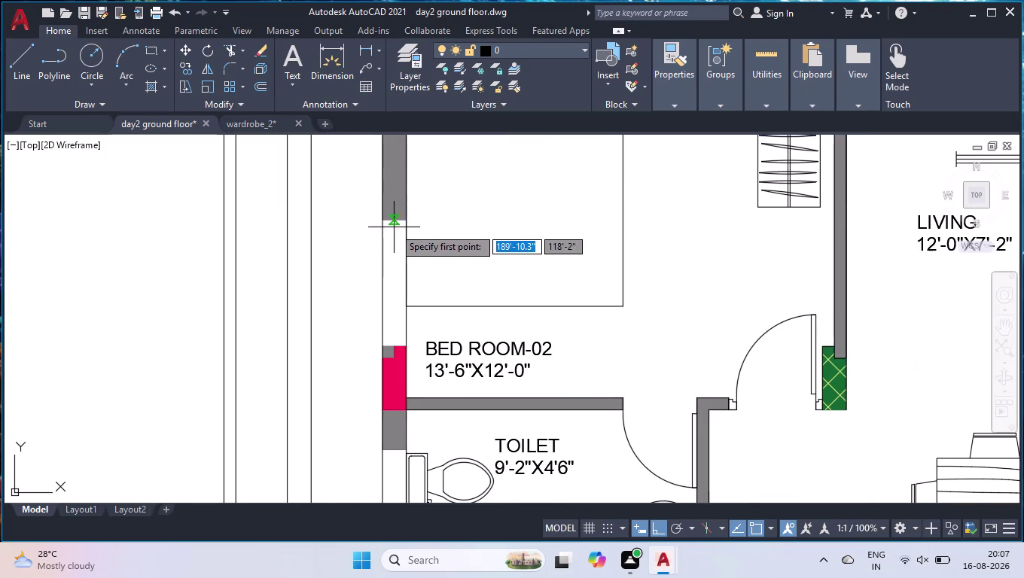
click(394, 221)
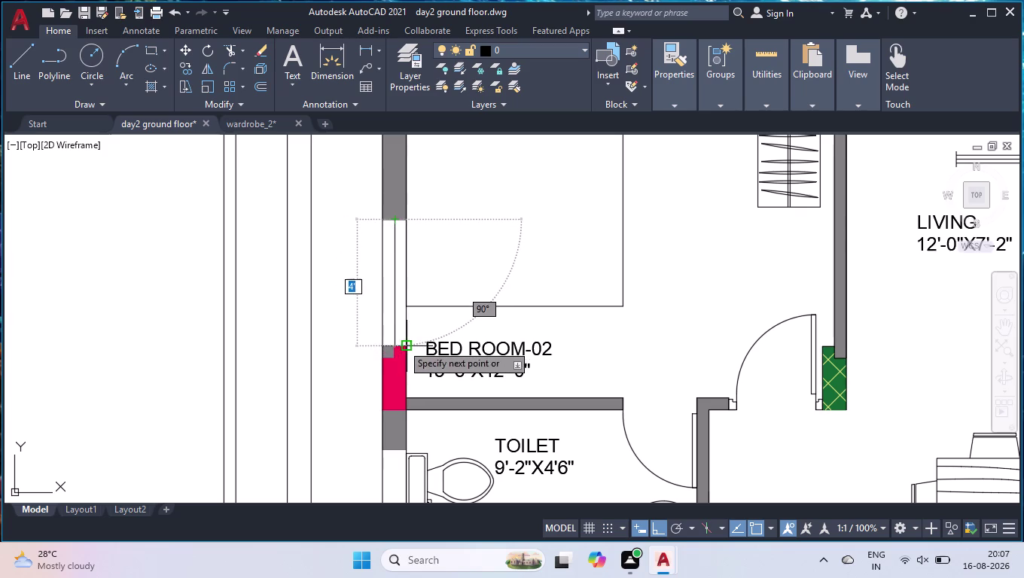
click(396, 344)
key(space)
scroll(down, 3)
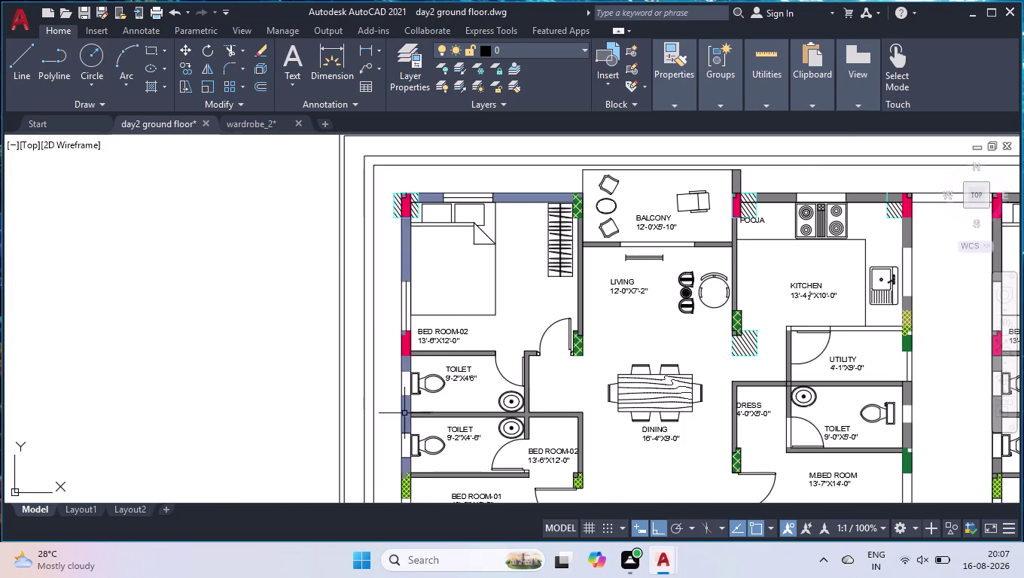
scroll(up, 3)
key(space)
click(404, 242)
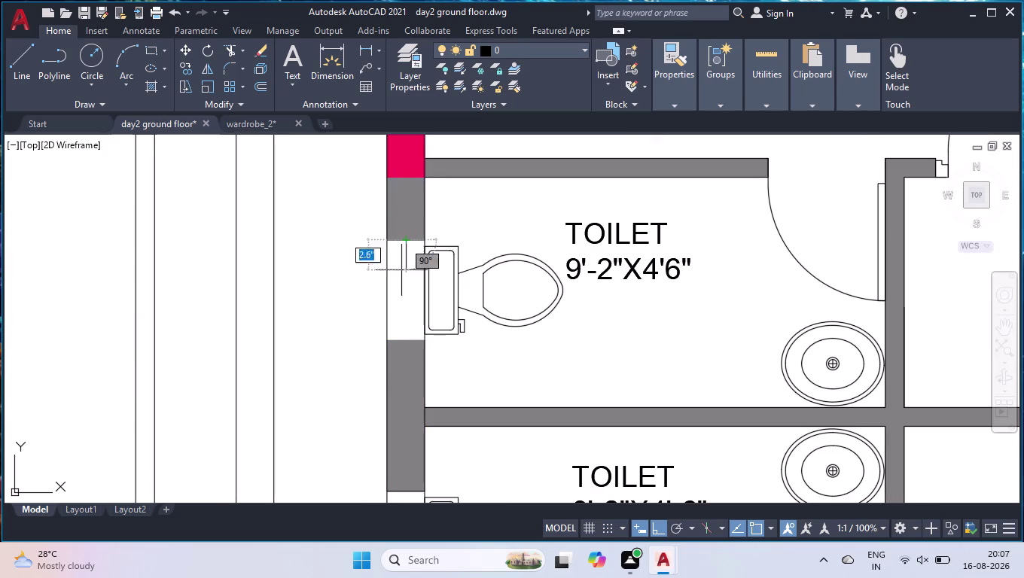
click(403, 337)
key(space)
Draw window lines through the second toilet and BED ROOM-01 left-wall openings.
scroll(down, 3)
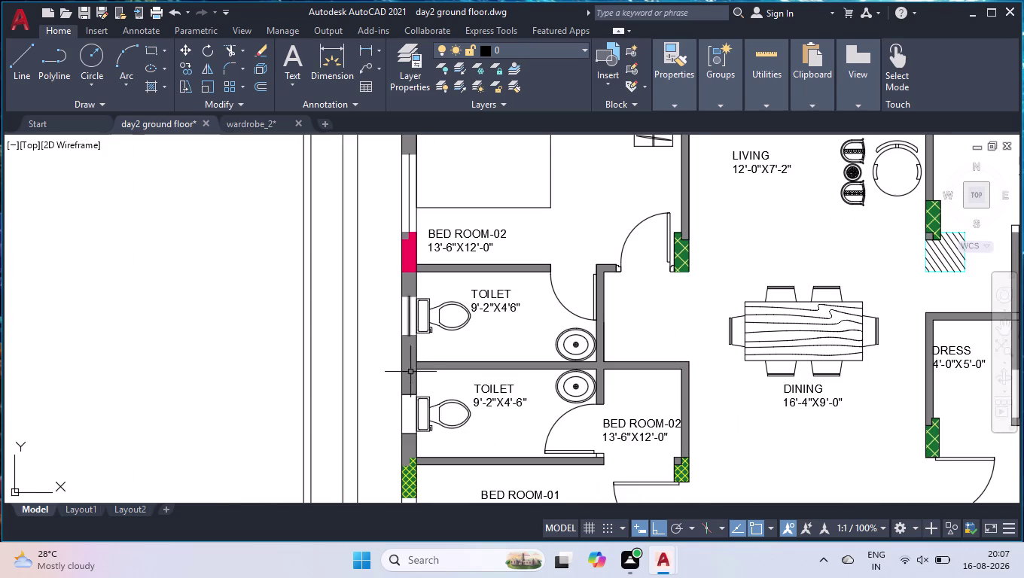
scroll(up, 3)
key(space)
click(416, 295)
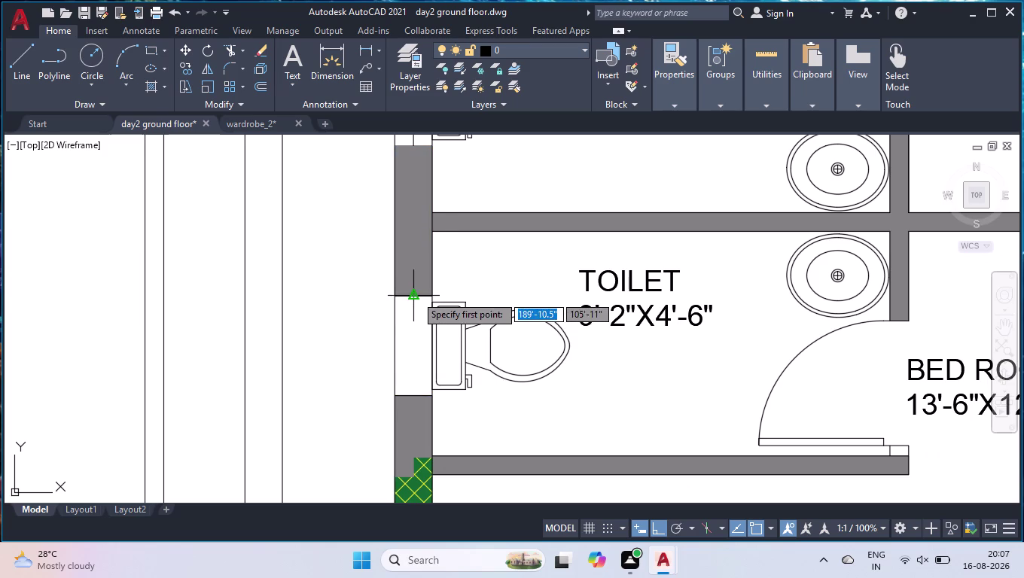
click(412, 394)
key(space)
scroll(down, 3)
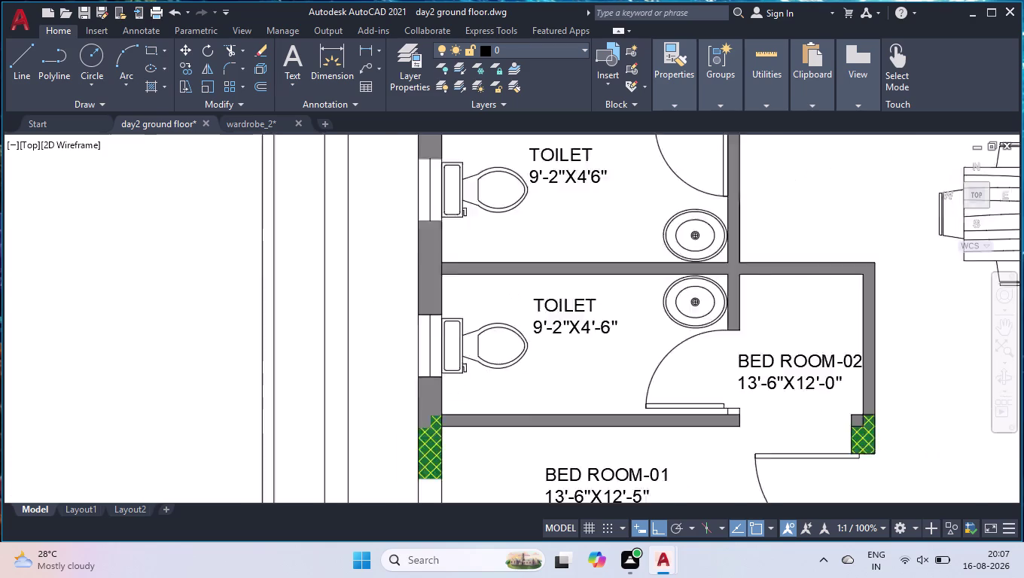
scroll(down, 3)
key(space)
scroll(up, 3)
scroll(down, 3)
scroll(up, 3)
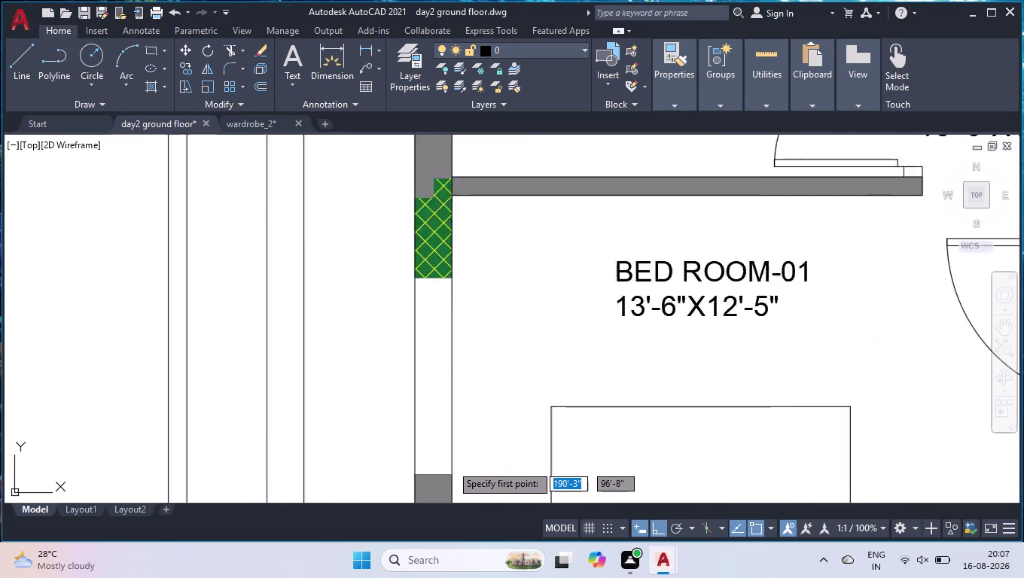
scroll(up, 3)
click(424, 482)
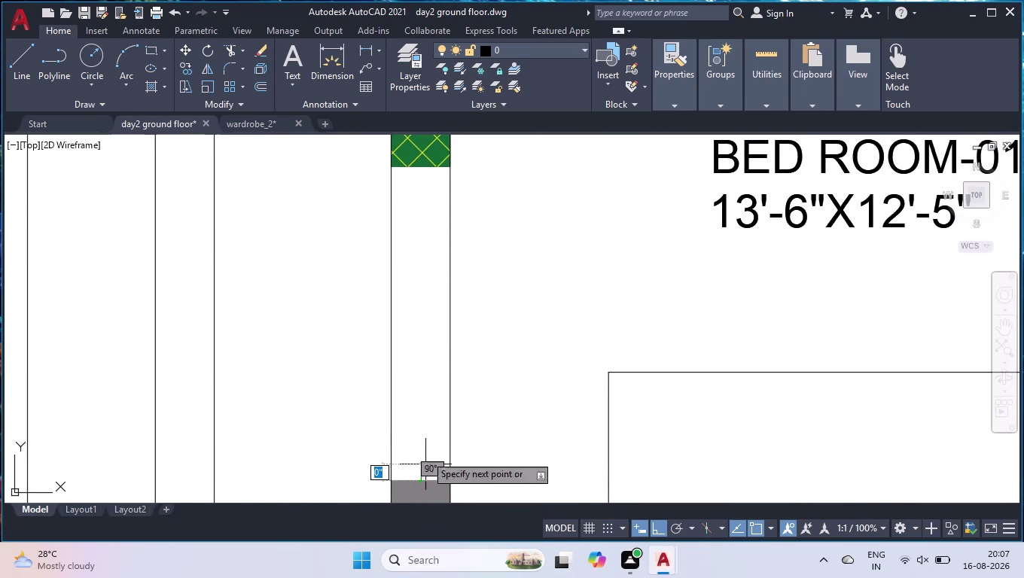
click(421, 166)
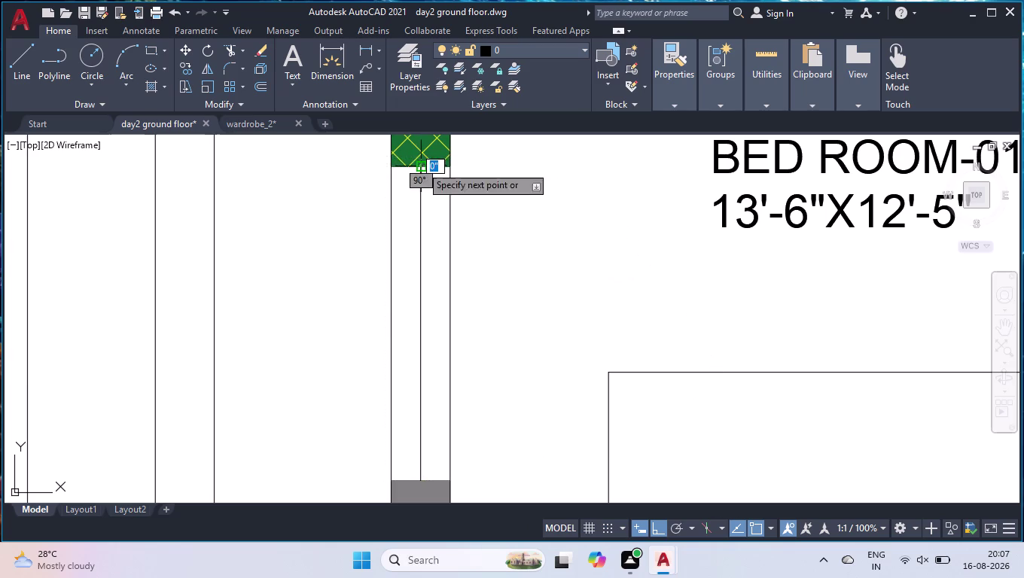
key(space)
scroll(down, 3)
scroll(down, 3)
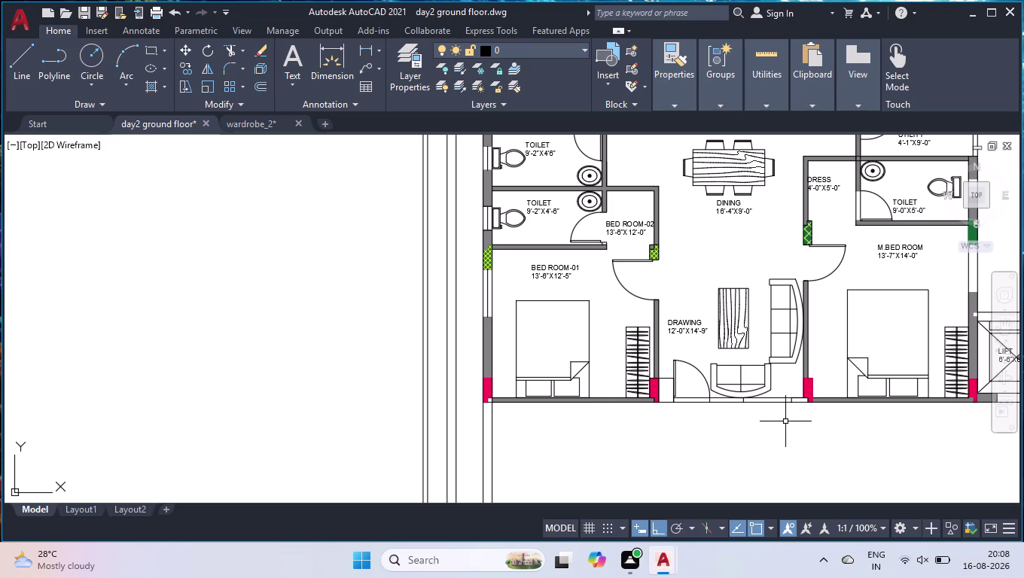
scroll(up, 3)
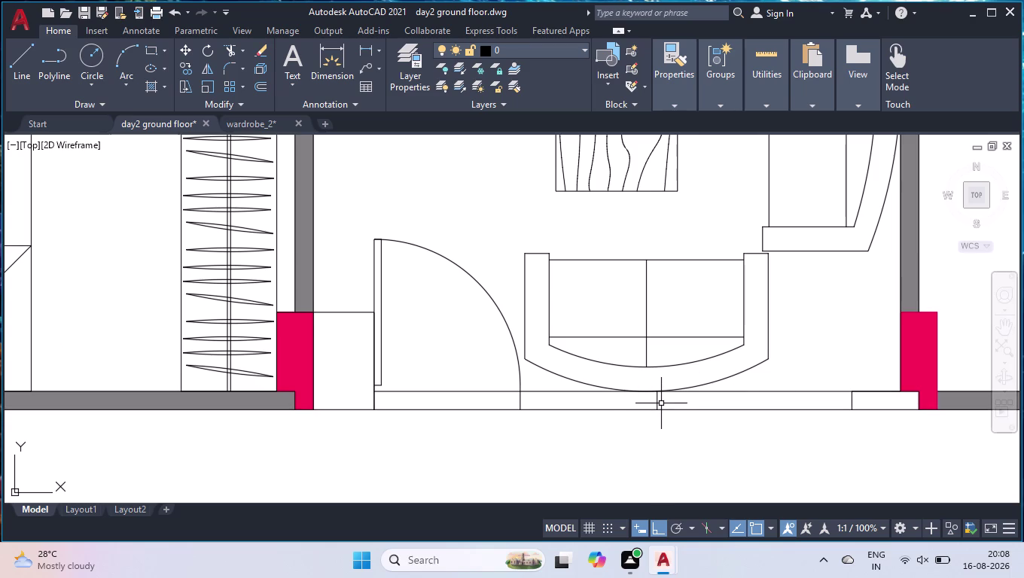
Add a 4' linear dimension across the drawing room's front-wall opening.
key(d)
key(l)
key(i)
key(Return)
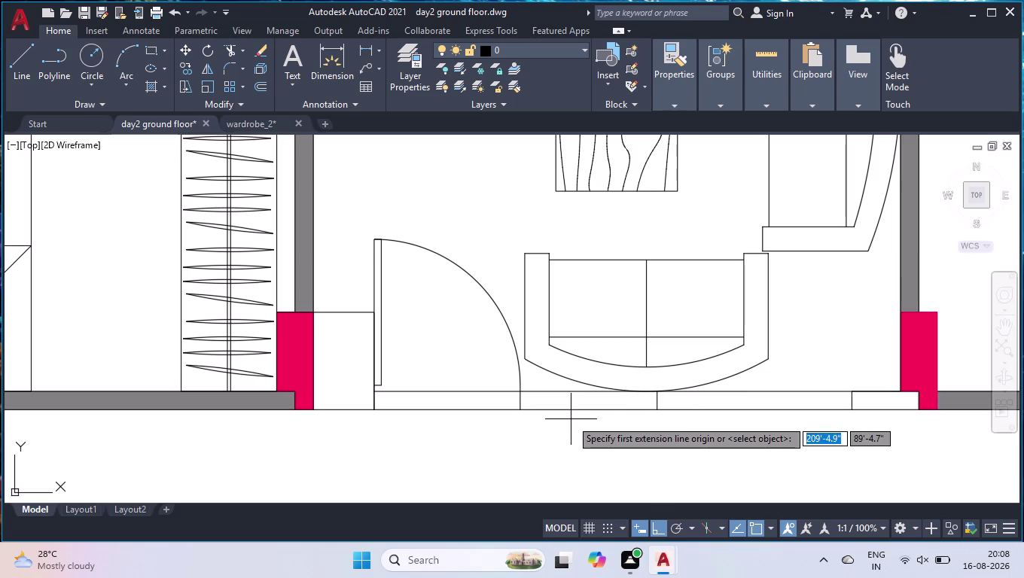
click(655, 411)
click(852, 412)
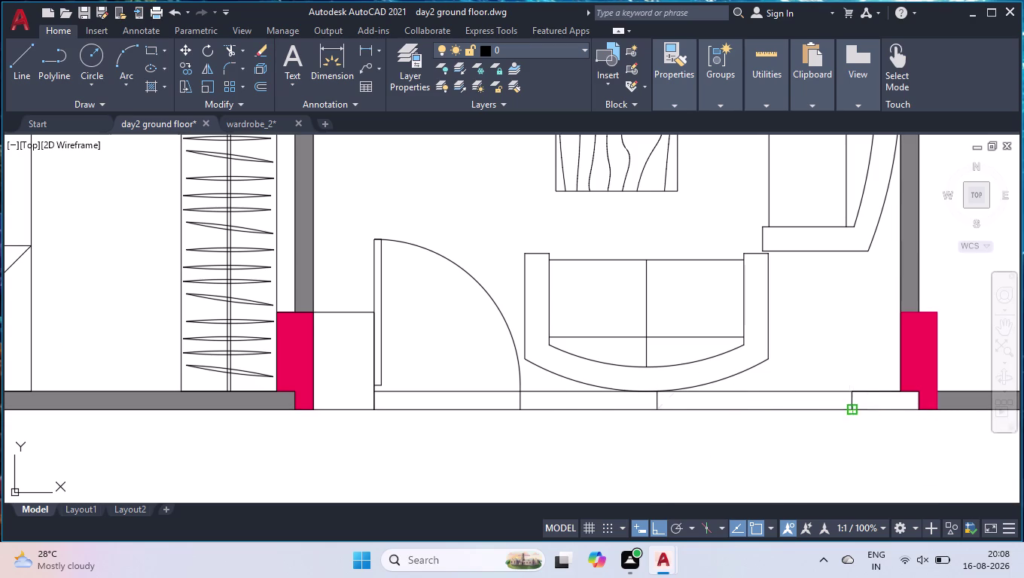
click(841, 468)
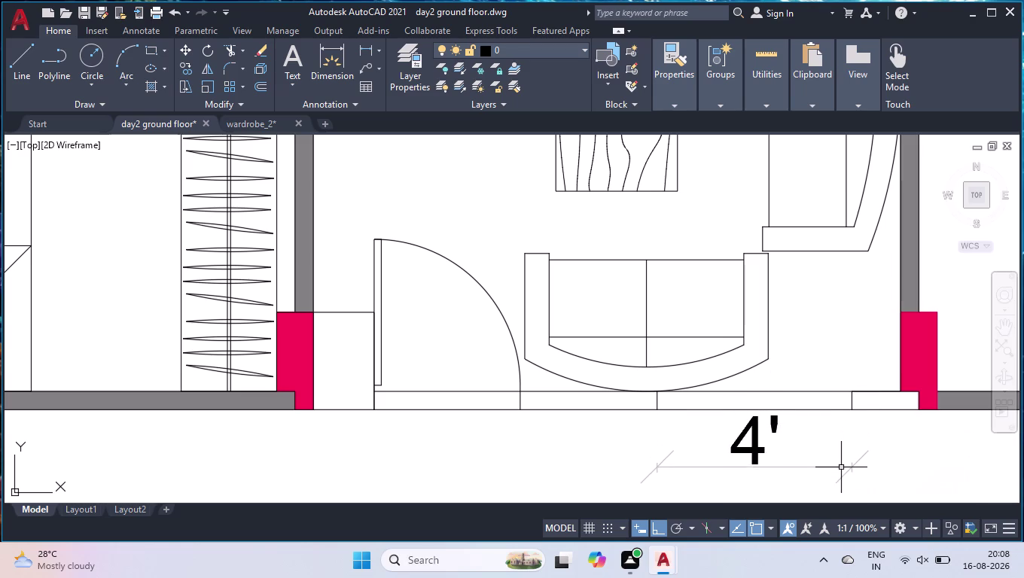
click(656, 406)
Shift the front wall's dividing line 1' along to split off the window opening.
click(659, 401)
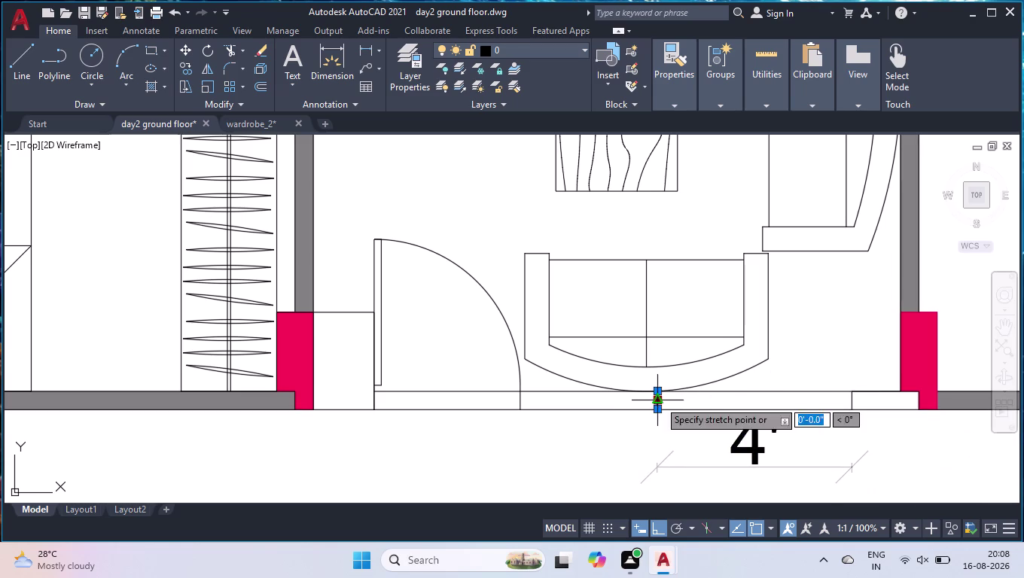
text(1')
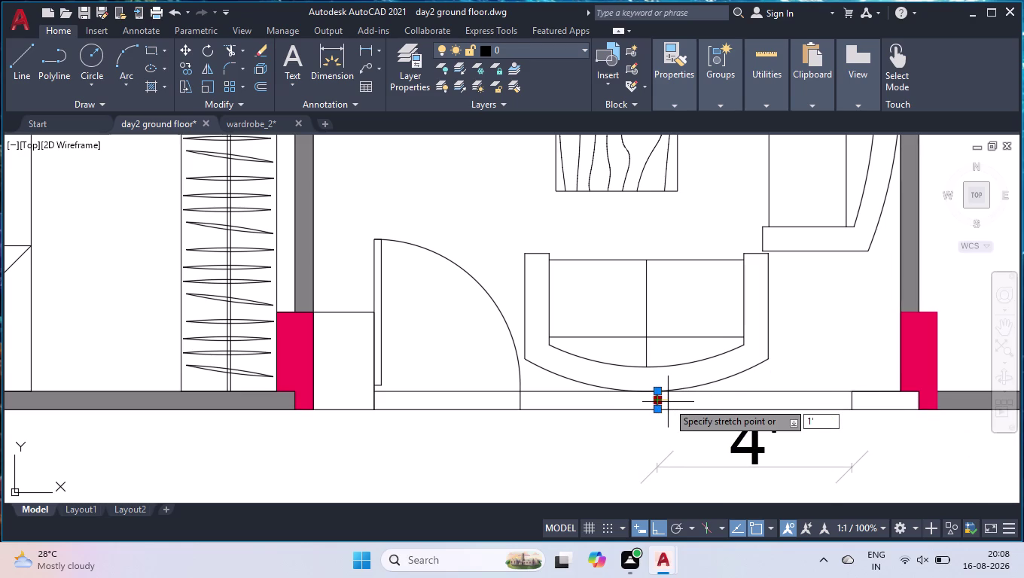
key(Return)
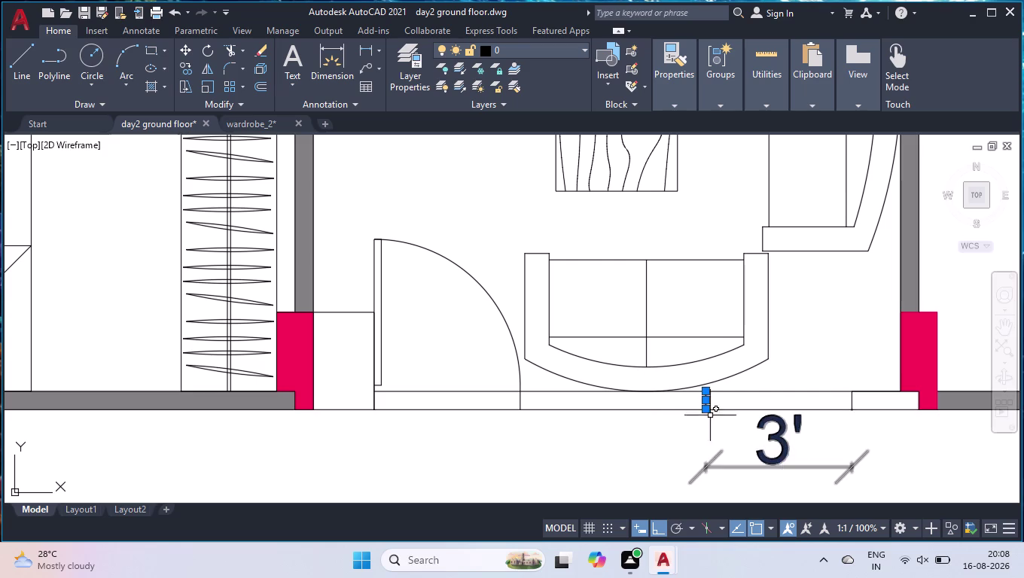
click(778, 364)
Delete the 3' dimension below the front wall.
click(661, 431)
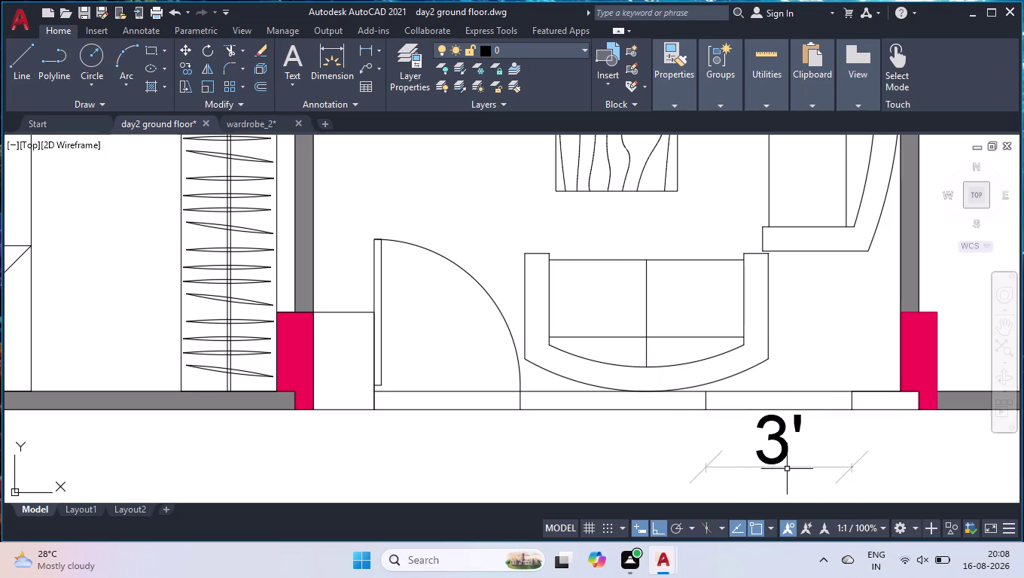
click(777, 459)
key(Delete)
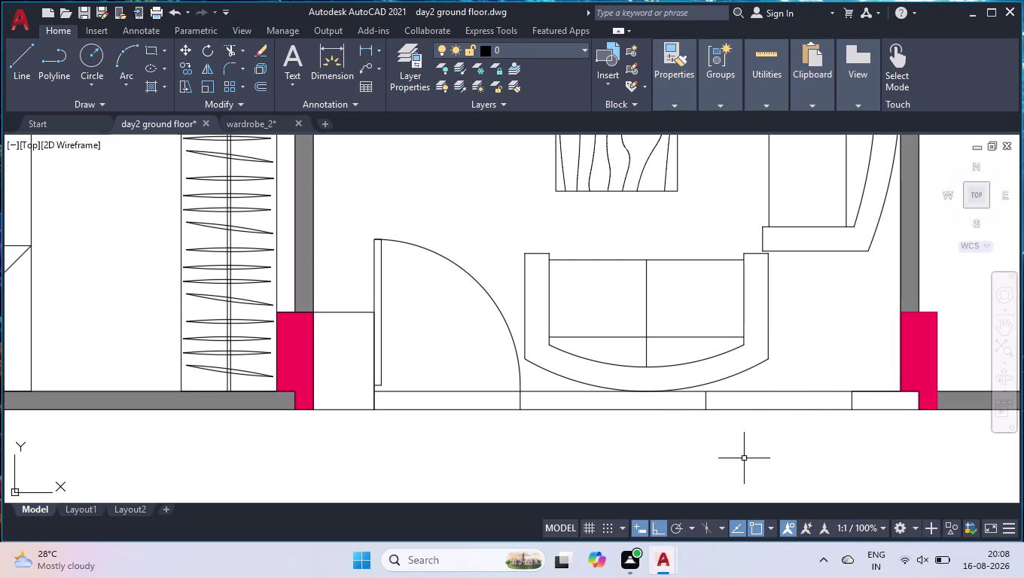
click(151, 86)
click(635, 400)
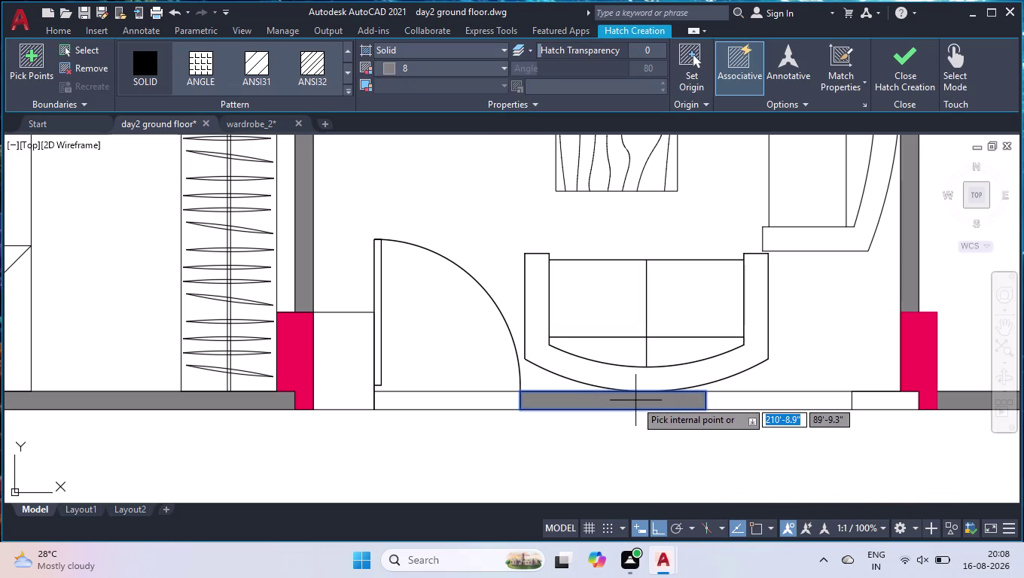
Solid-fill the small wall piece to the right of the drawing room window.
click(886, 401)
key(space)
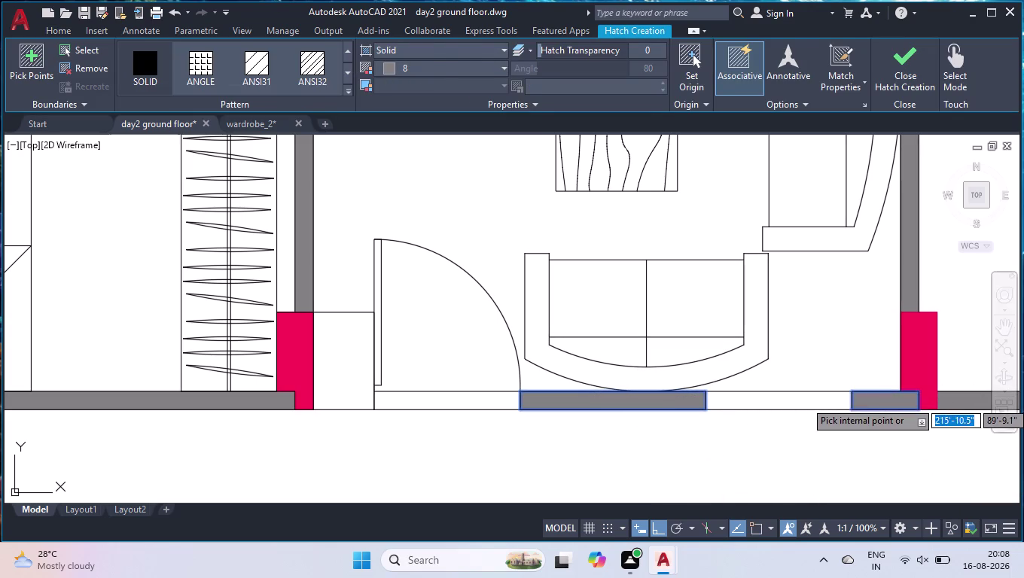
scroll(down, 3)
scroll(down, 3)
scroll(down, 3)
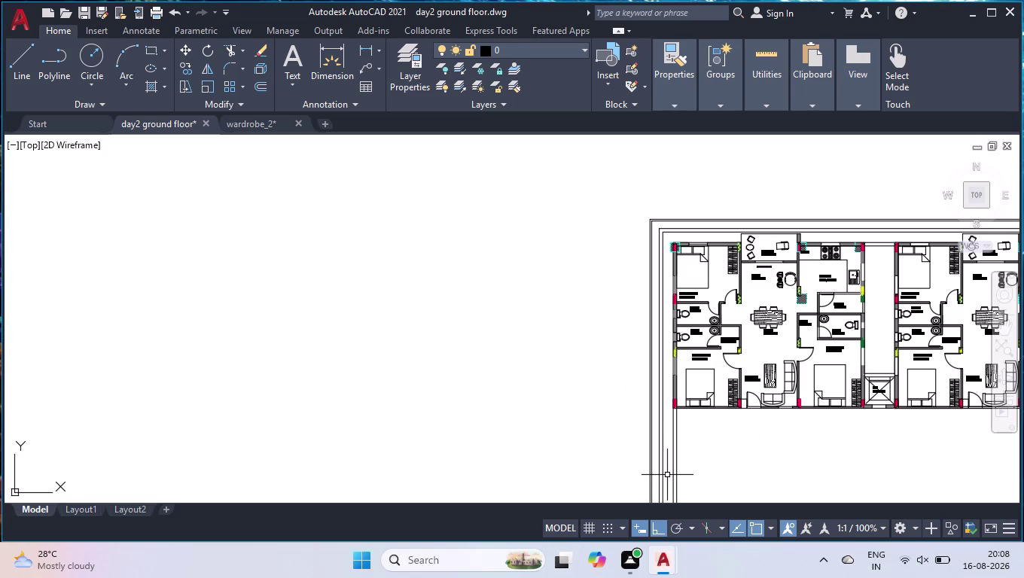
Draw a window line across the drawing room's front window opening.
key(l)
key(Return)
scroll(up, 3)
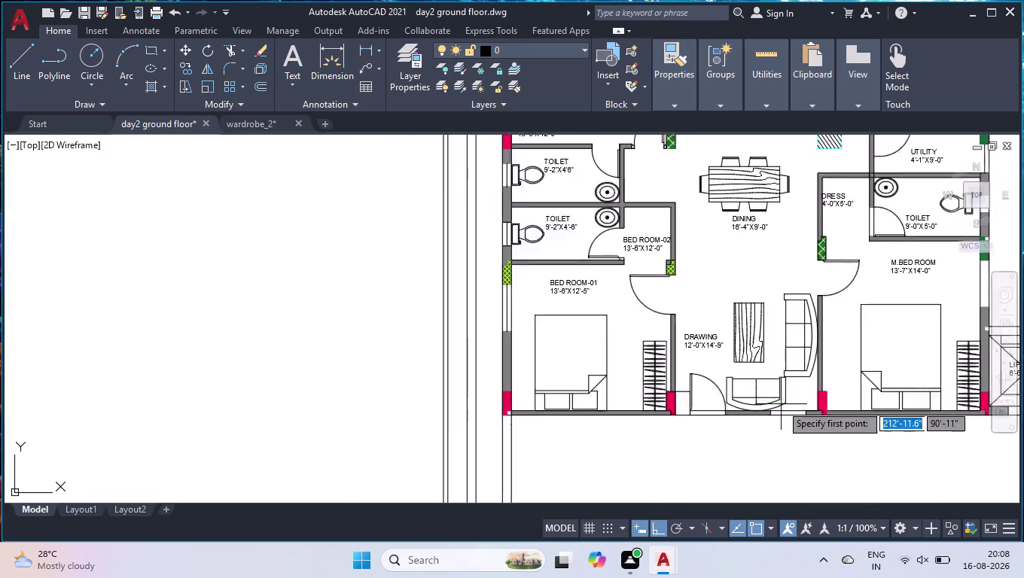
scroll(up, 3)
scroll(up, 3)
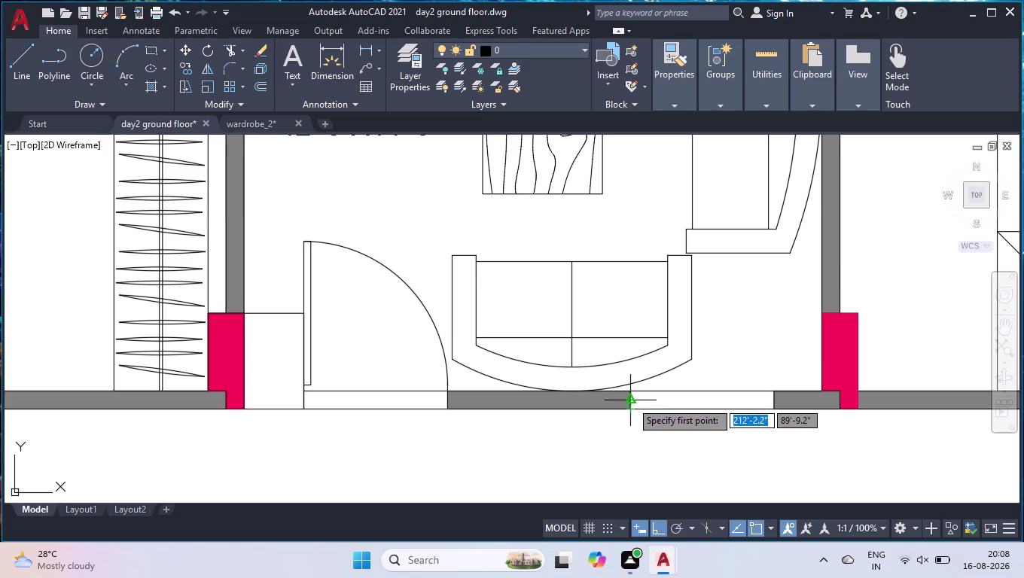
click(632, 402)
click(772, 402)
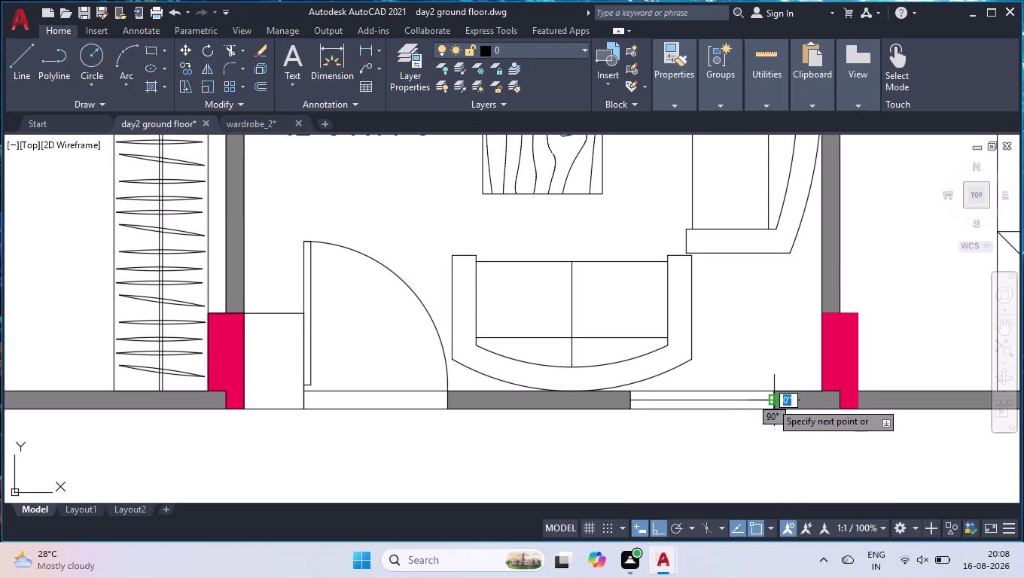
key(space)
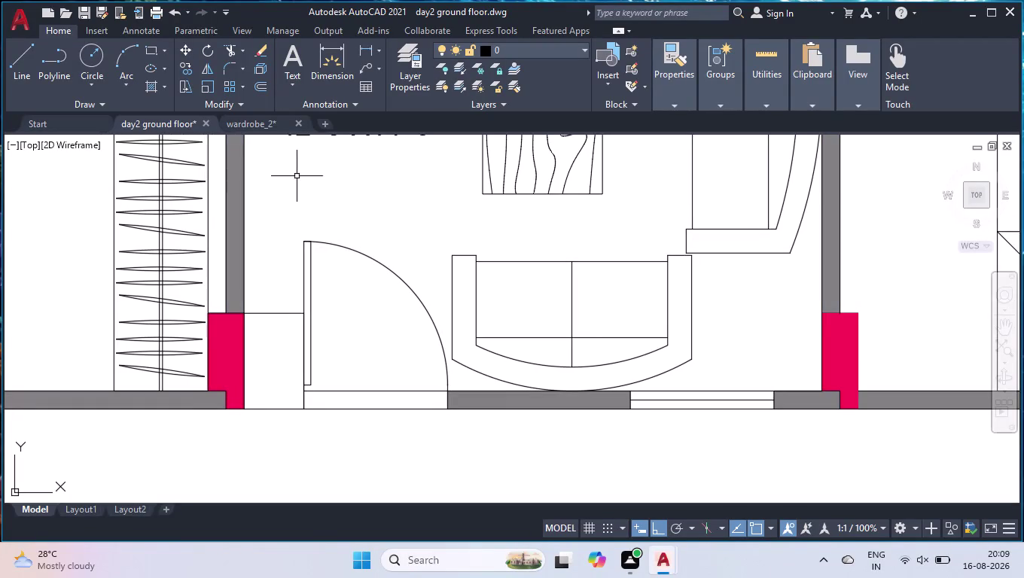
click(147, 85)
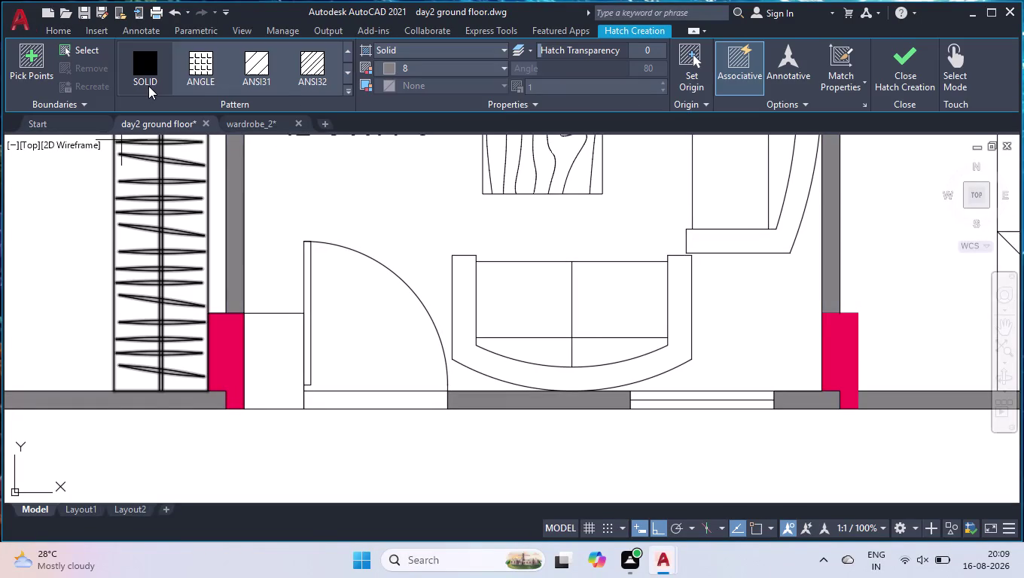
Hatch the narrow wall beside the drawing room's entrance door with the diagonal ANSI31 pattern.
click(251, 74)
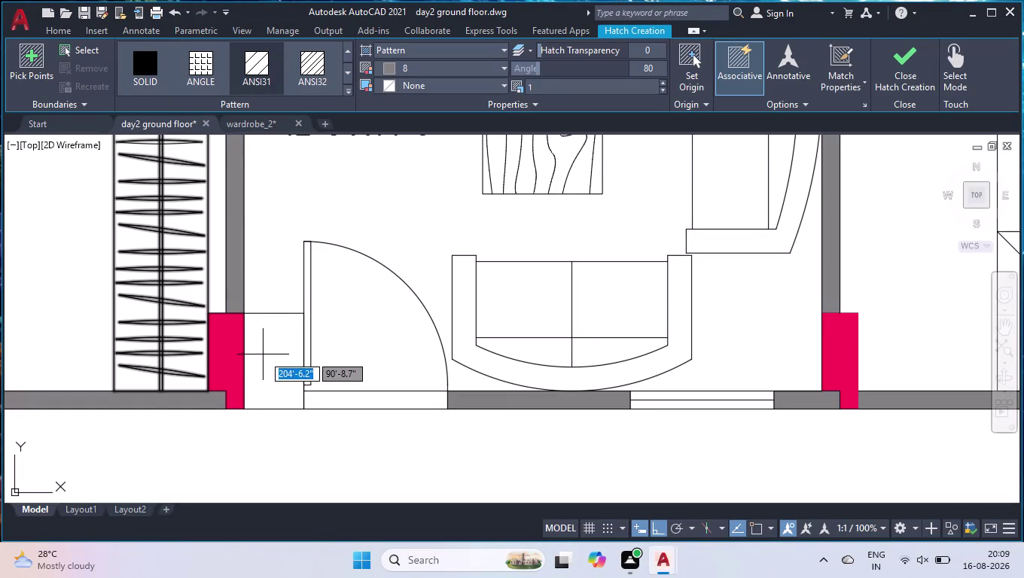
click(267, 357)
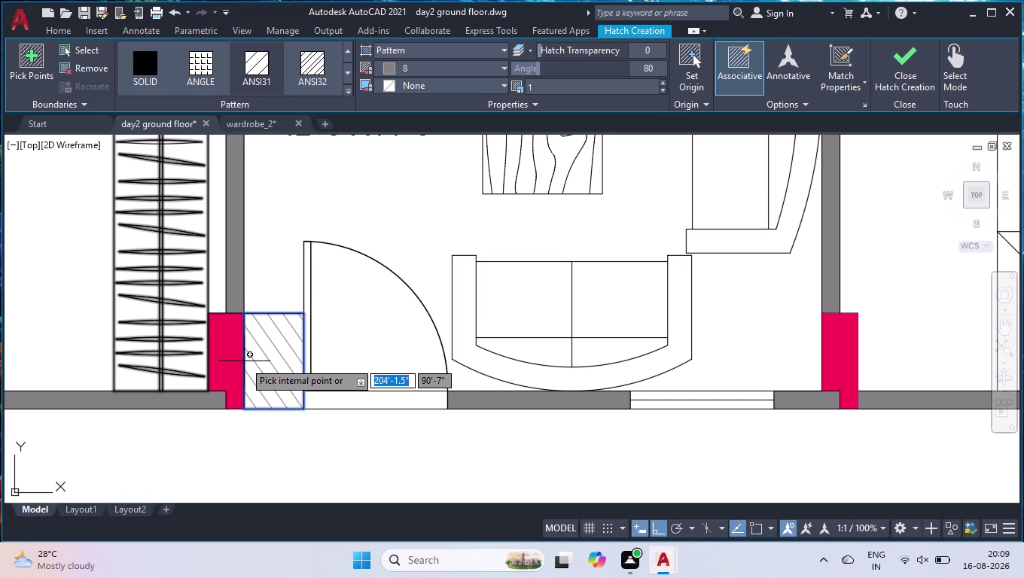
key(Return)
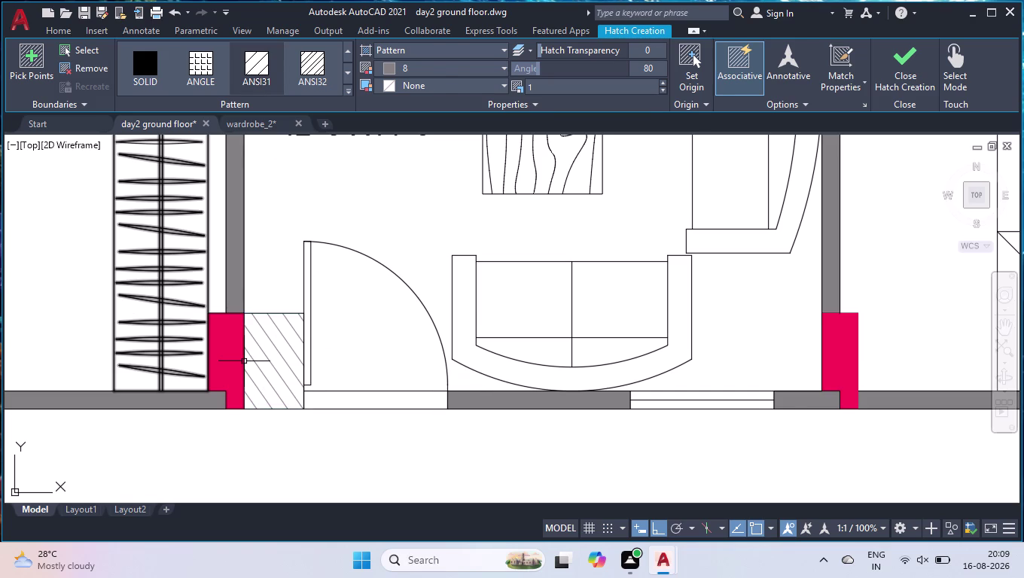
scroll(down, 3)
scroll(down, 3)
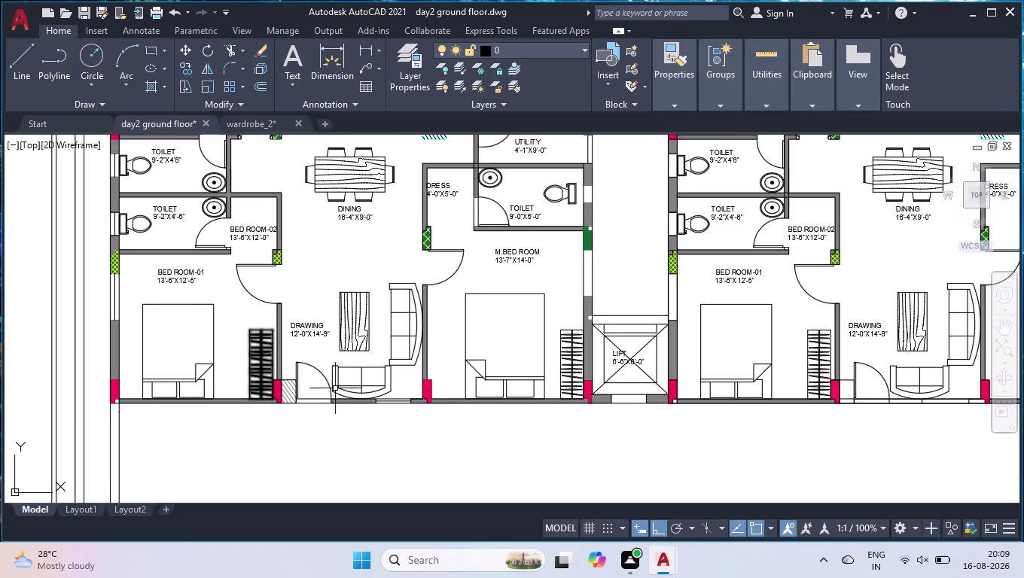
scroll(down, 3)
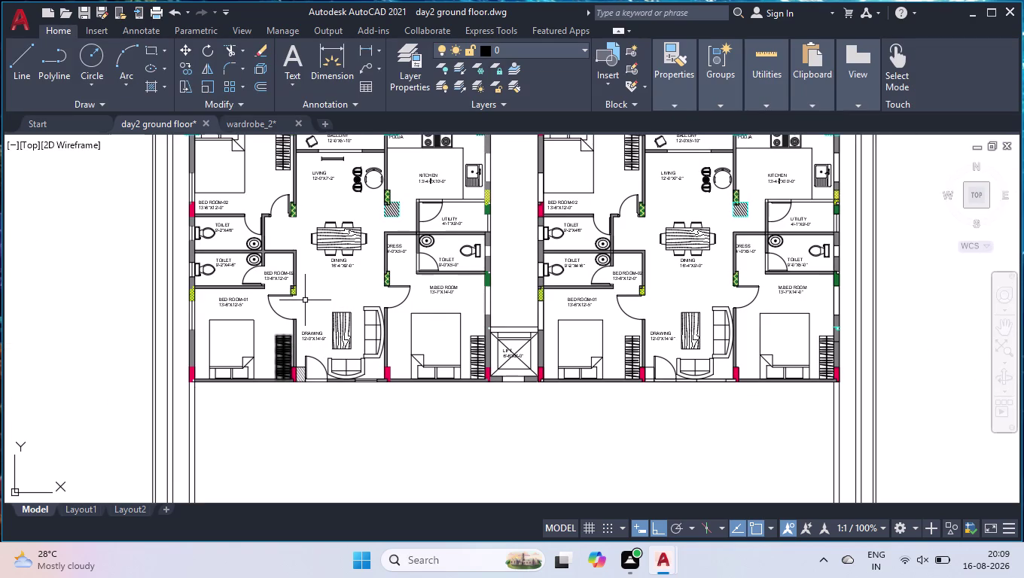
key(l)
key(Return)
scroll(down, 3)
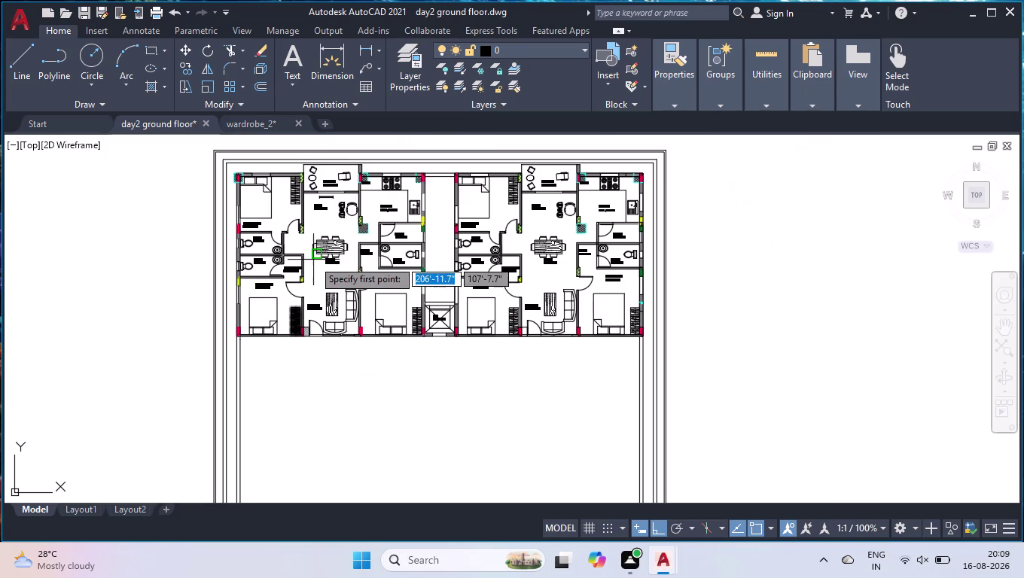
scroll(up, 3)
scroll(up, 3)
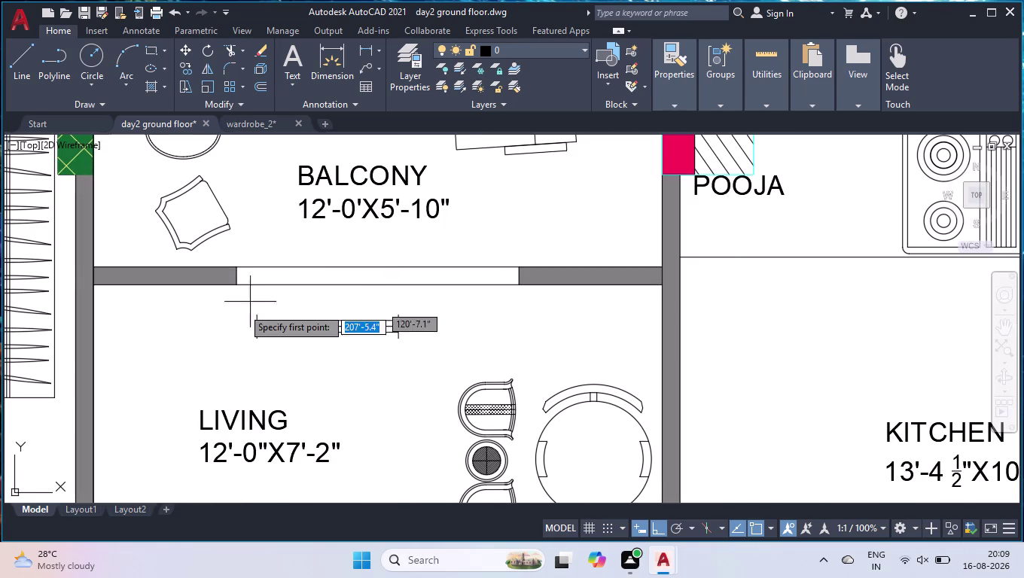
Draw a window line across the wall opening between the living room and balcony.
click(232, 275)
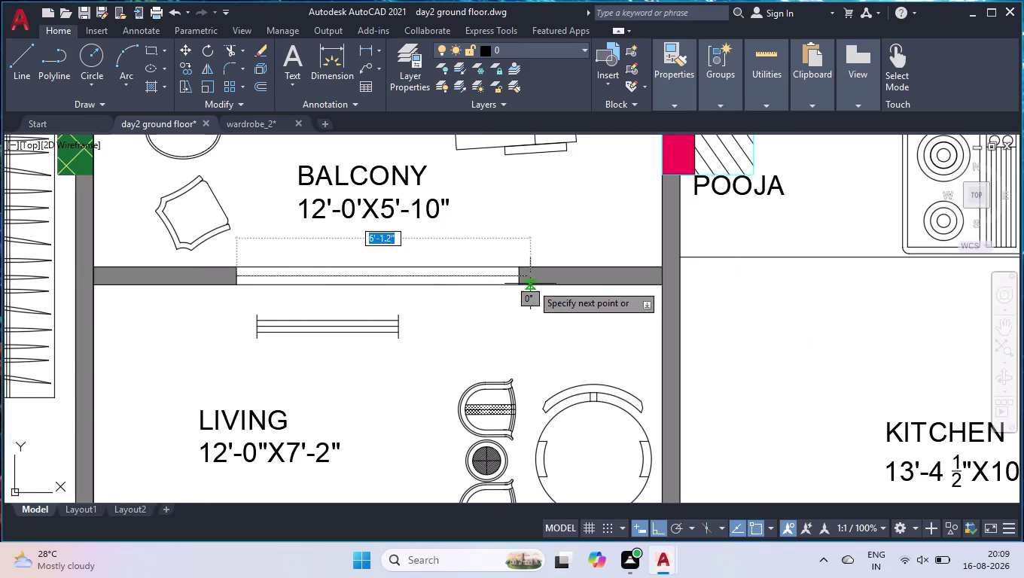
click(521, 277)
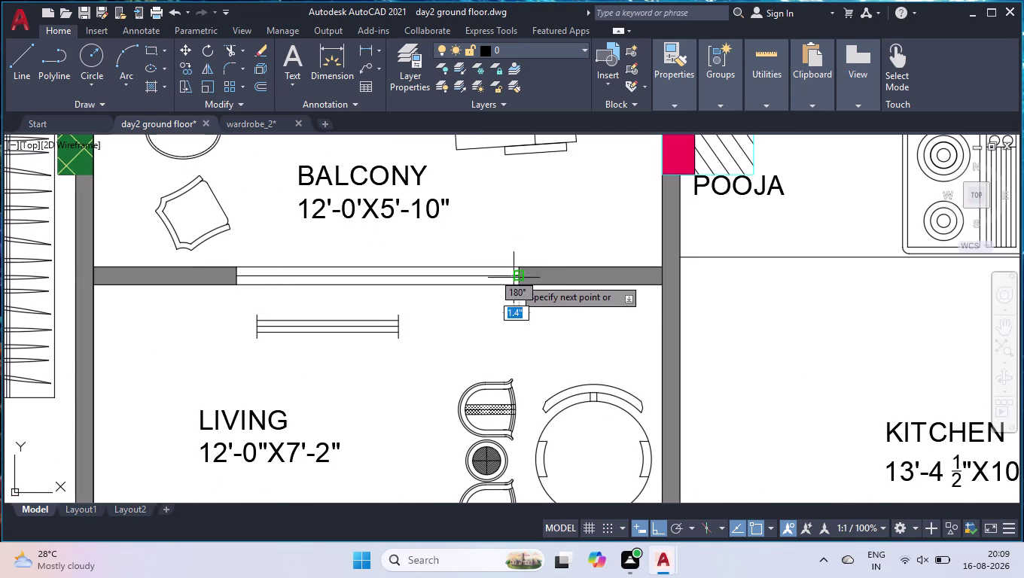
key(space)
Delete the loose window symbol left in the living room.
click(398, 325)
key(Delete)
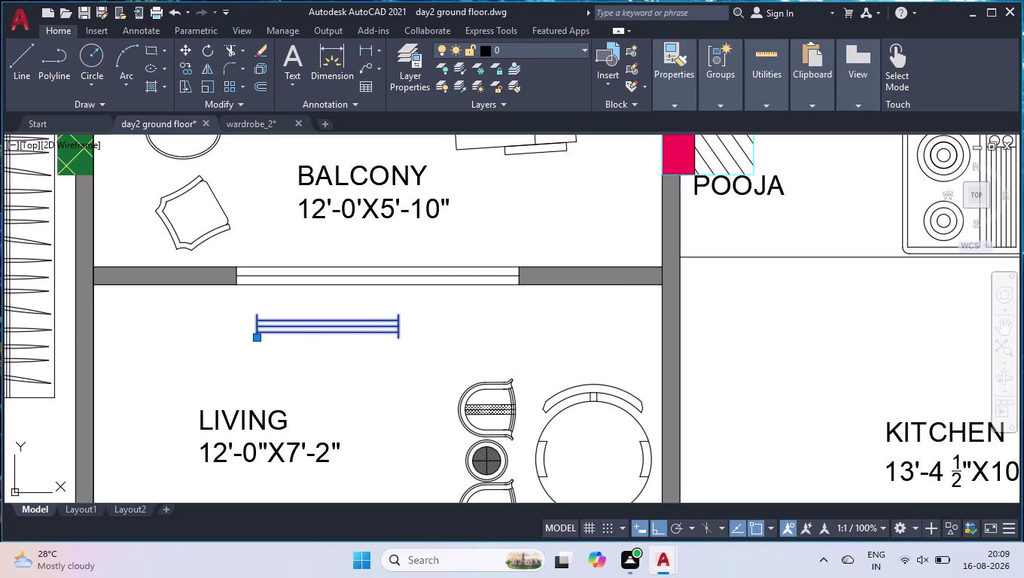
scroll(down, 3)
scroll(down, 3)
scroll(down, 3)
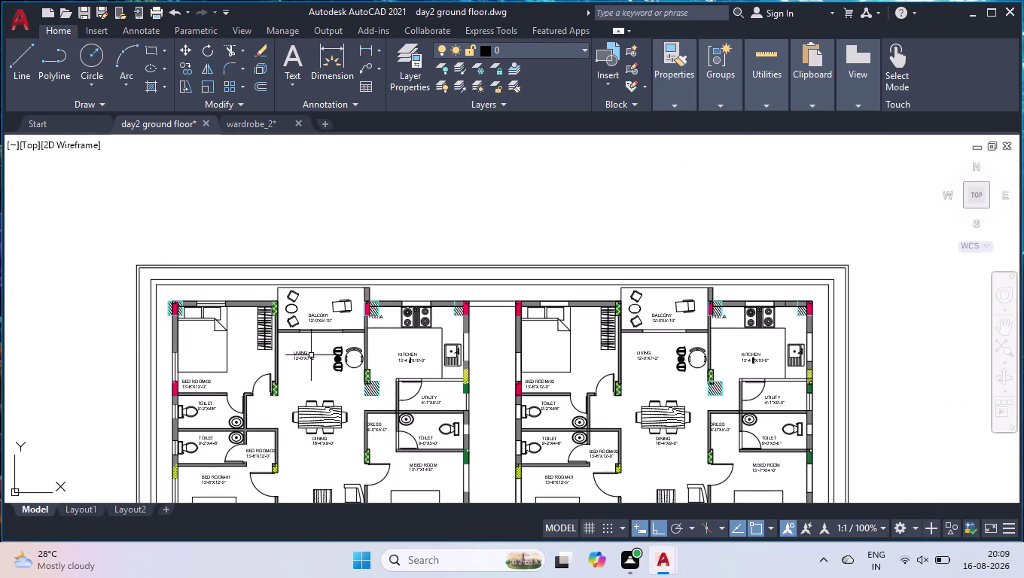
scroll(down, 3)
scroll(down, 3)
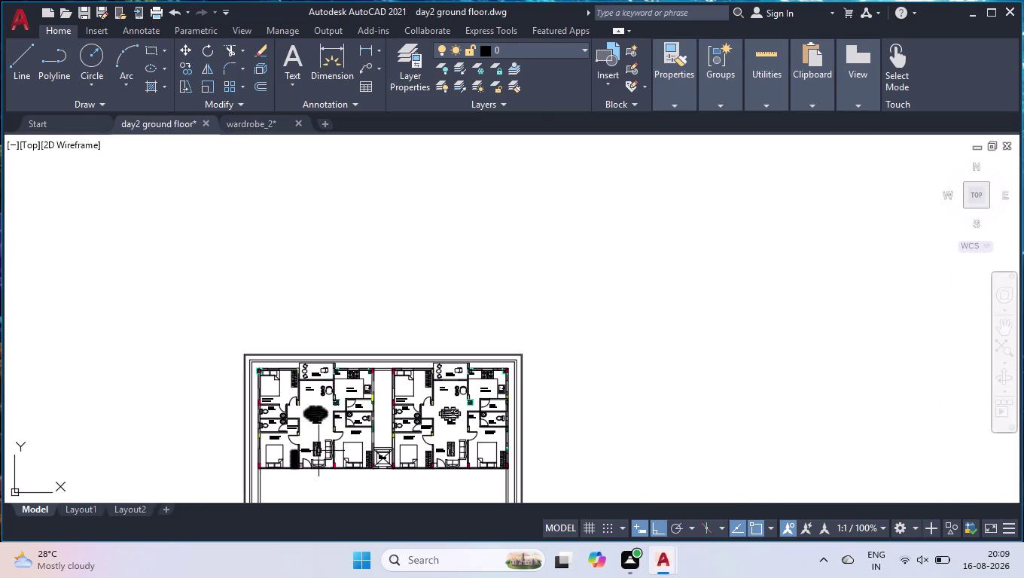
scroll(up, 3)
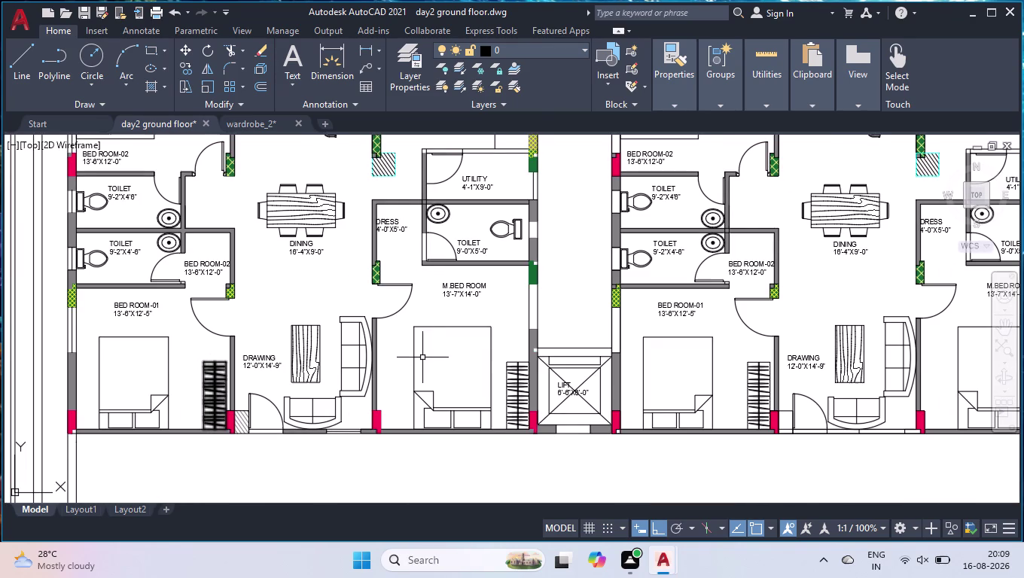
scroll(down, 3)
scroll(up, 3)
scroll(up, 3)
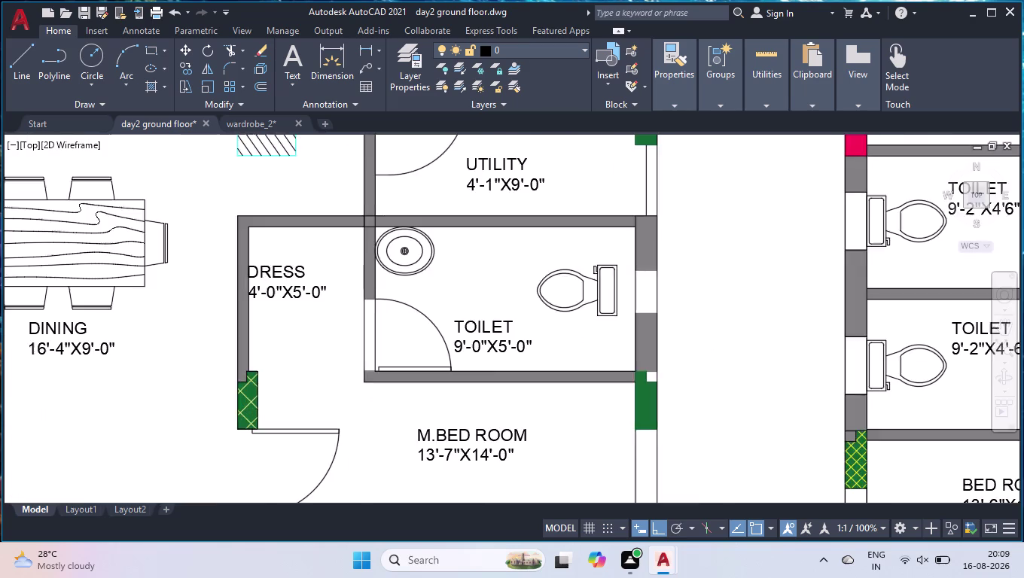
scroll(down, 3)
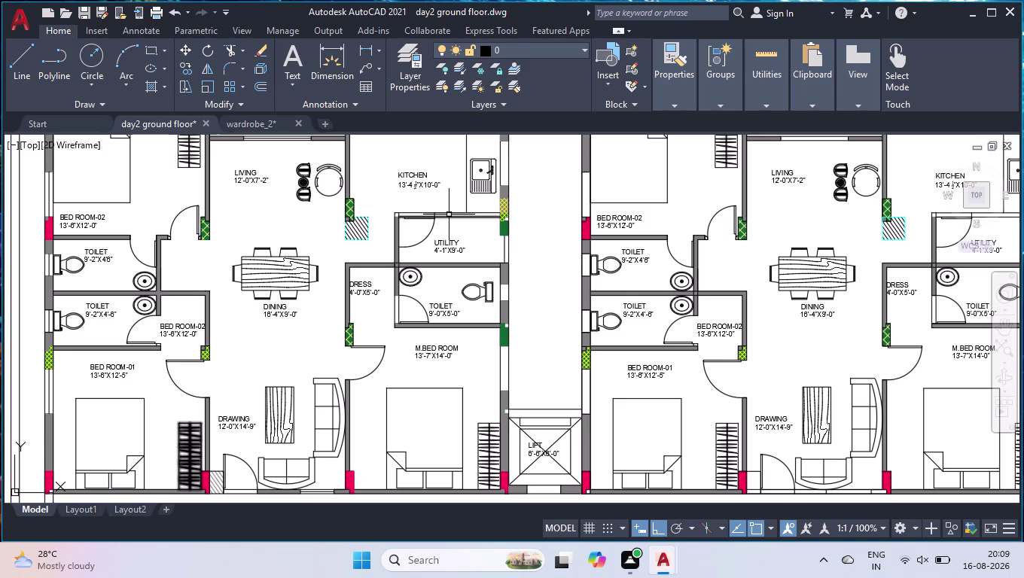
scroll(up, 3)
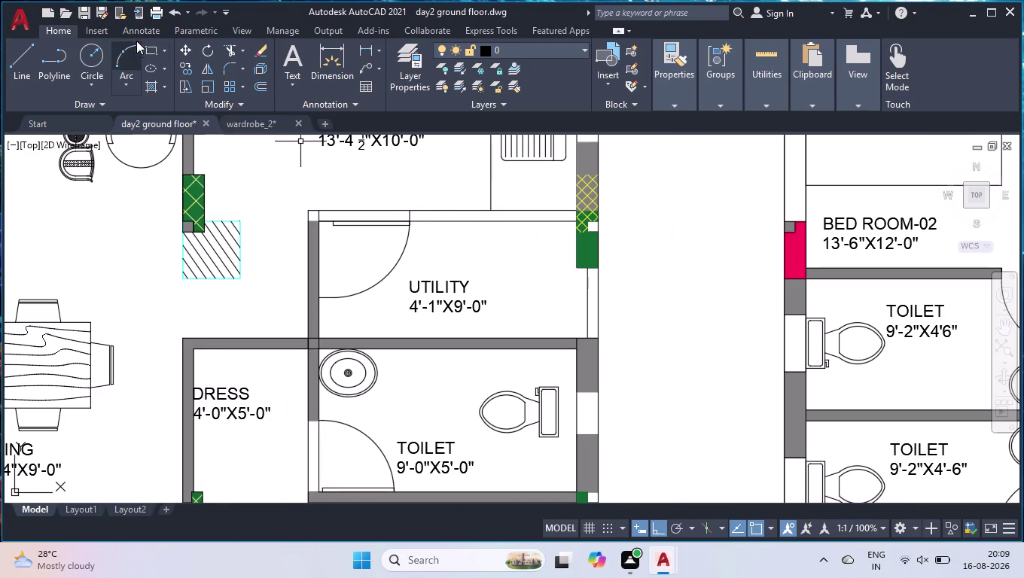
click(147, 88)
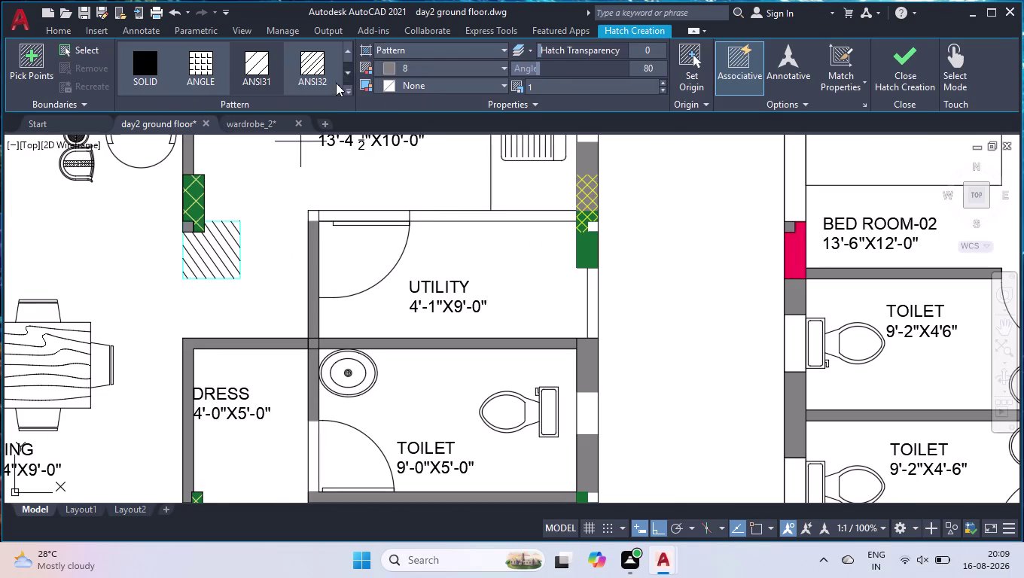
Fill the wall strip above the utility room with a SOLID hatch and end hatching.
click(148, 57)
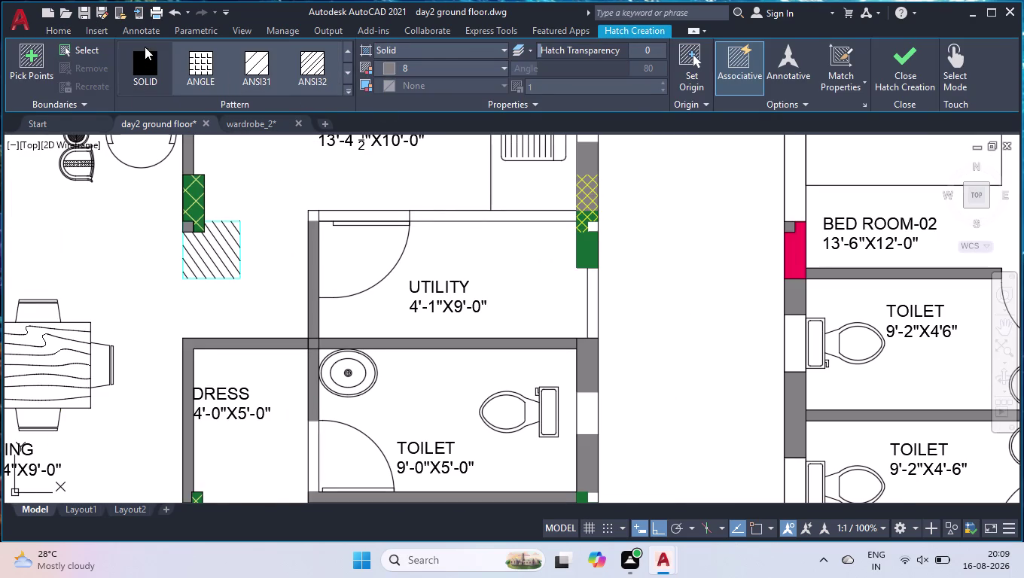
click(489, 216)
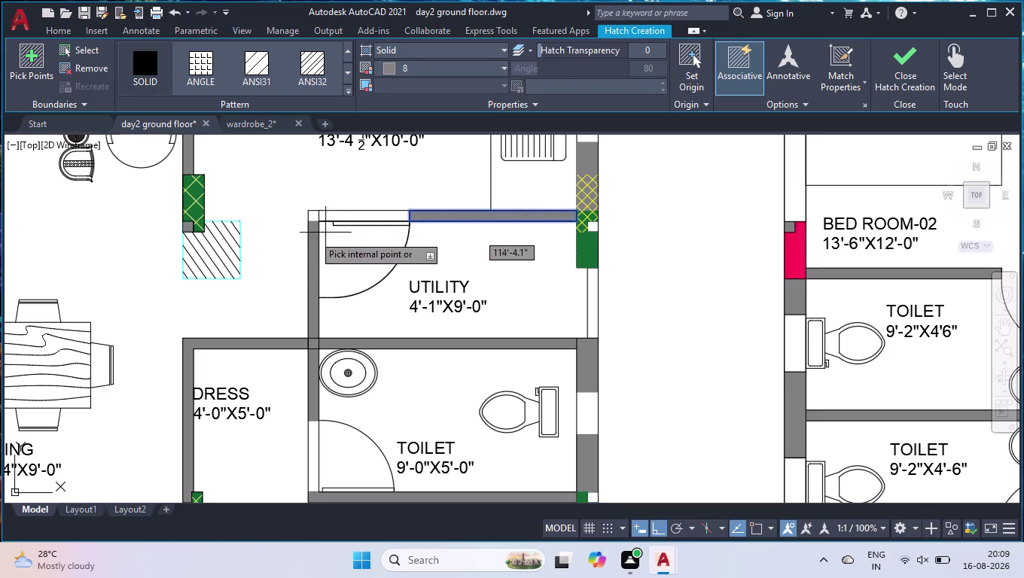
scroll(up, 3)
click(299, 242)
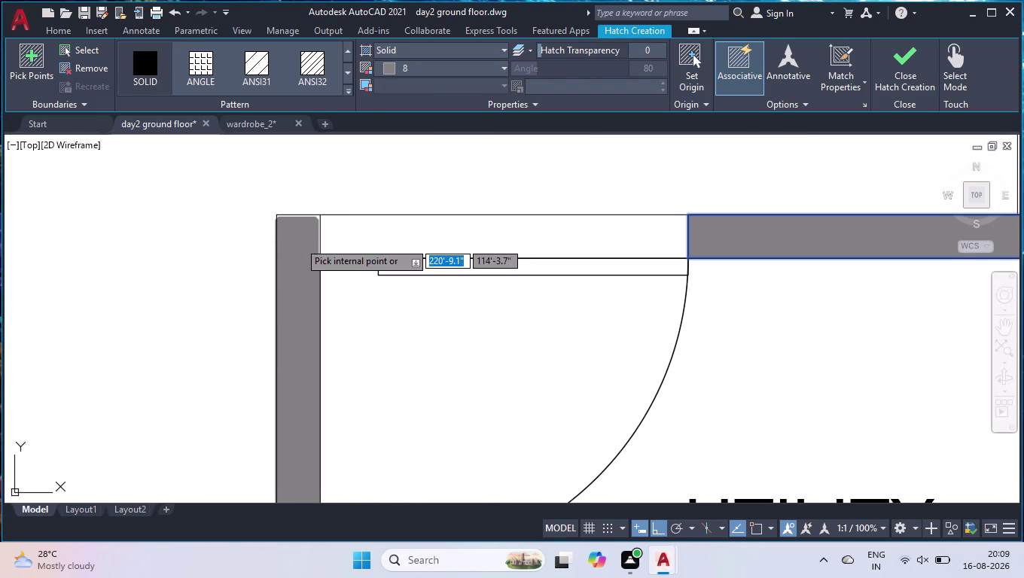
key(Return)
scroll(down, 3)
scroll(down, 3)
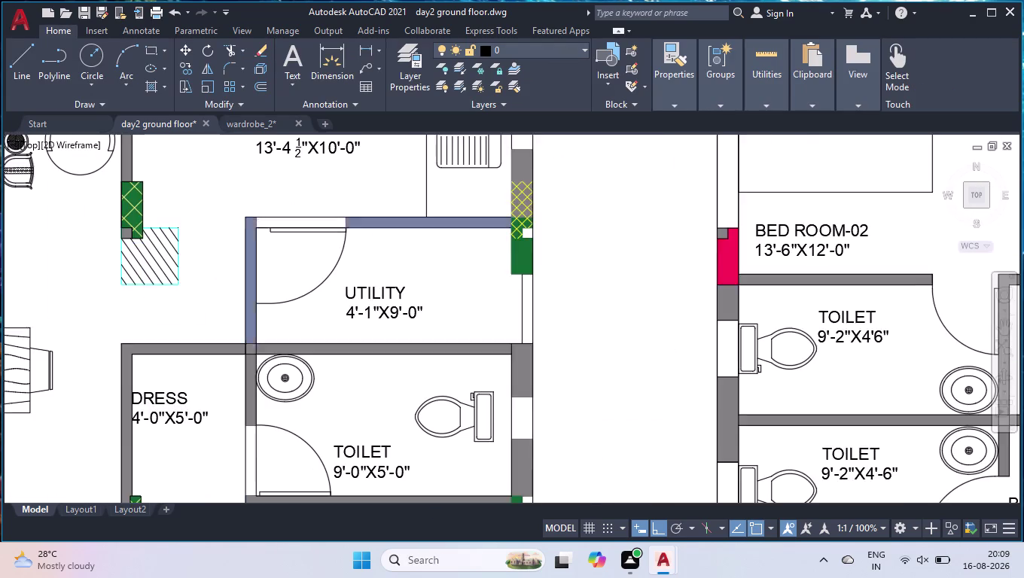
scroll(down, 3)
scroll(down, 3)
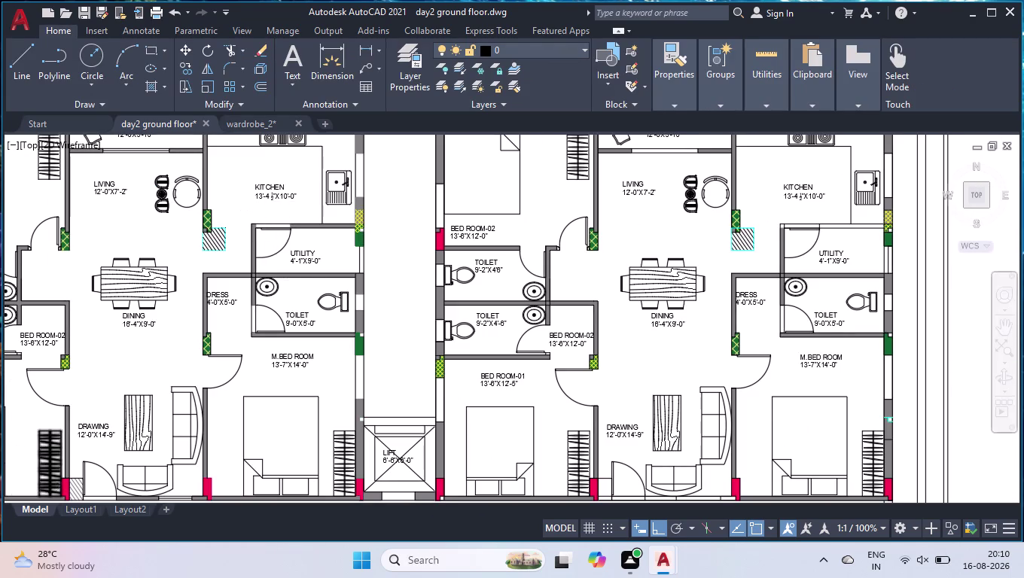
scroll(down, 3)
Draw window lines across the kitchen wall opening and the opening beside the sink.
scroll(up, 3)
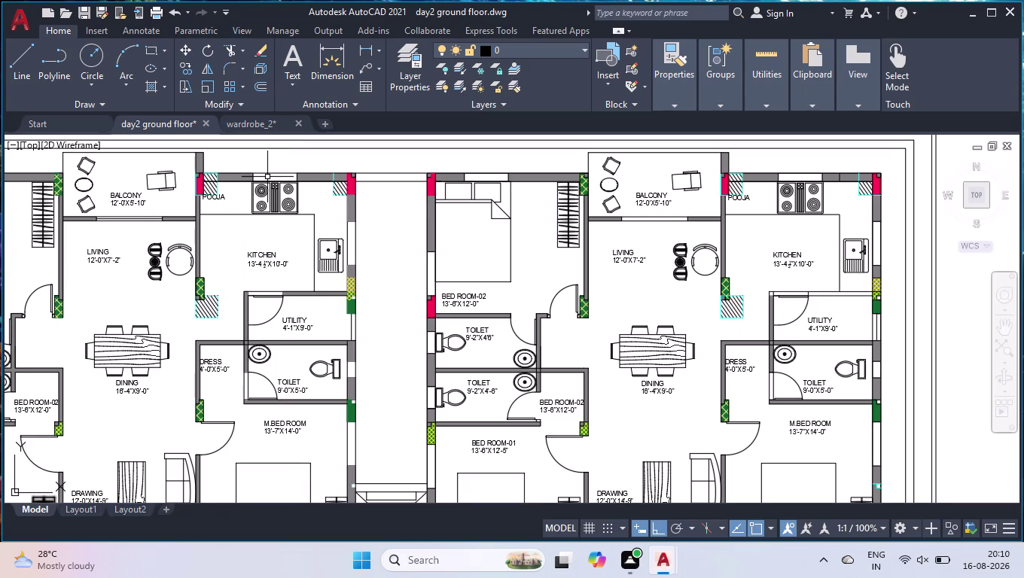
key(l)
key(Return)
scroll(up, 3)
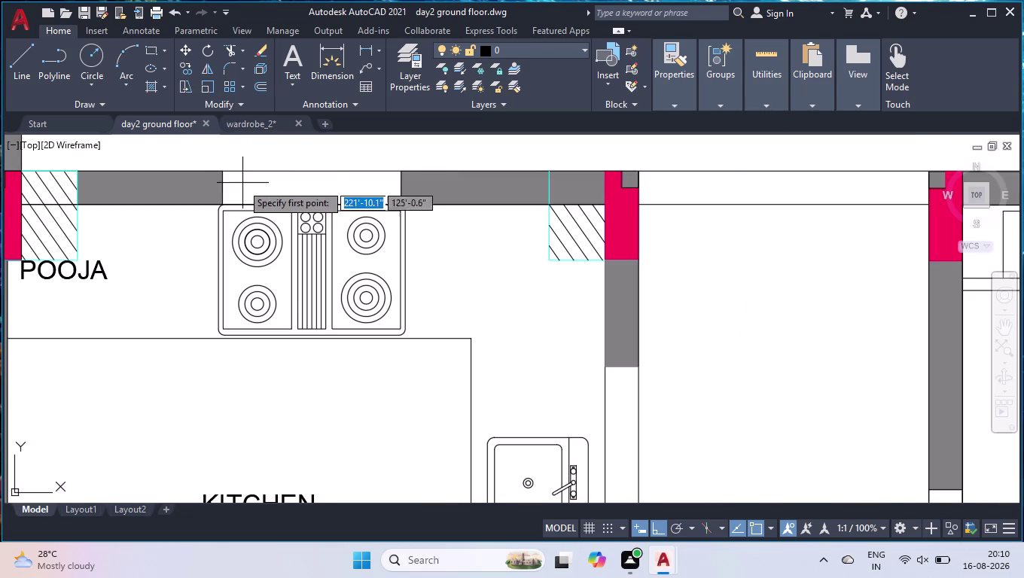
click(226, 192)
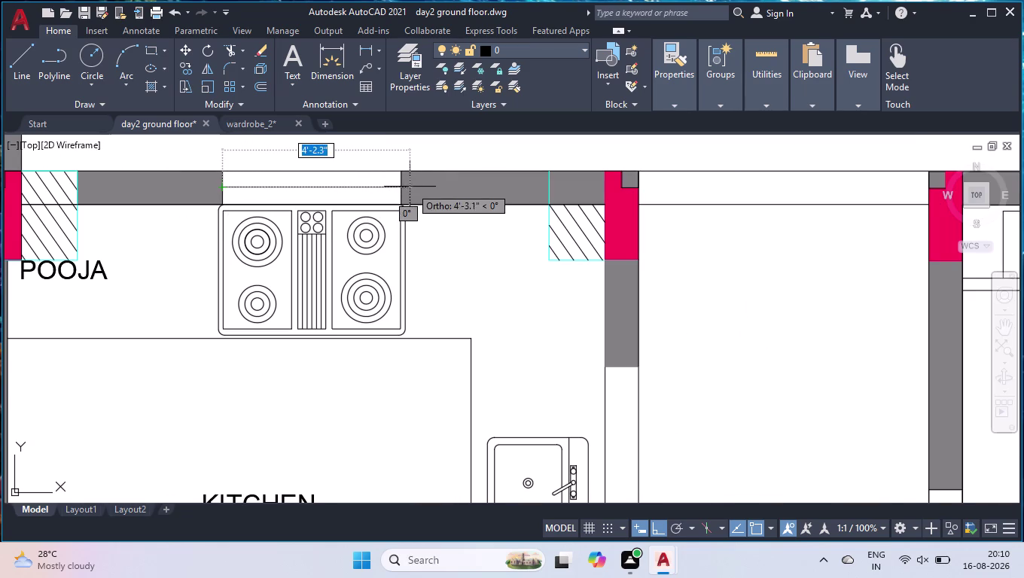
click(403, 187)
key(space)
scroll(down, 3)
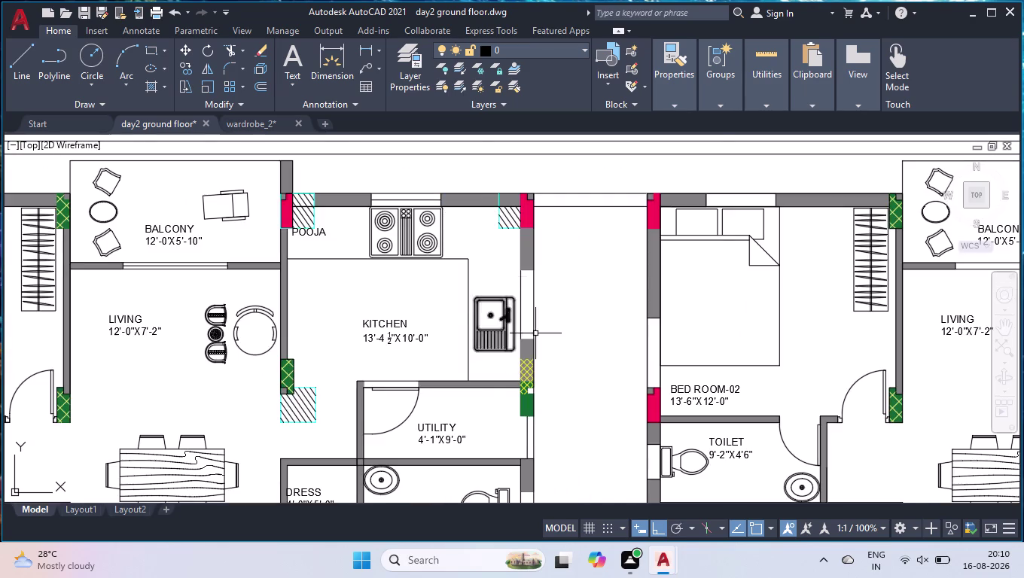
scroll(up, 3)
key(space)
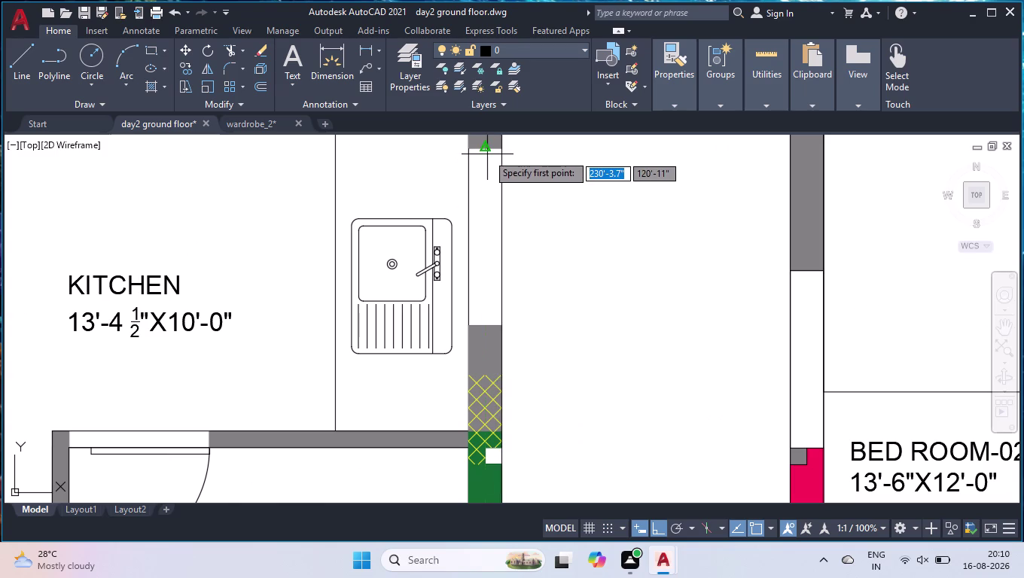
click(486, 147)
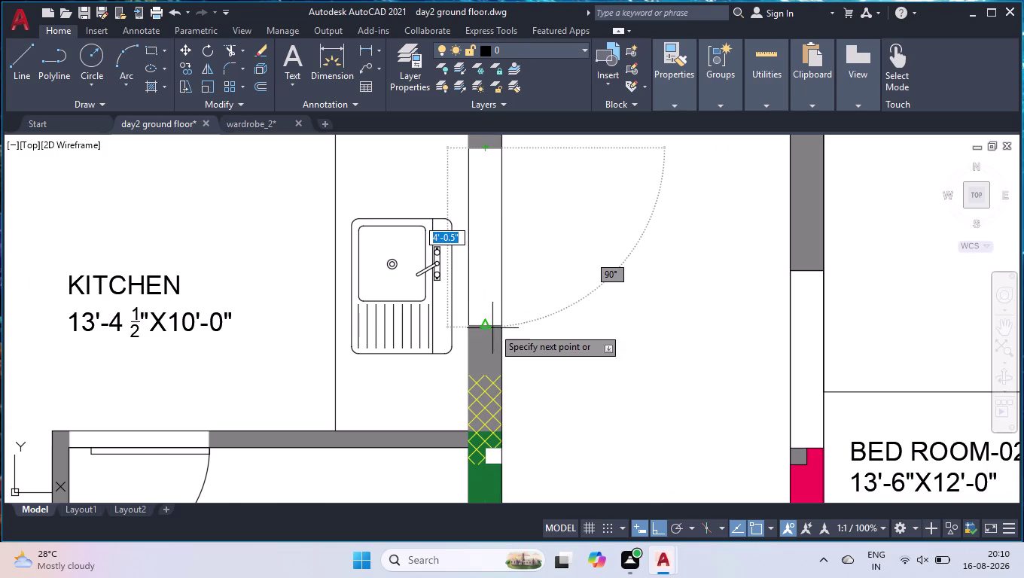
click(483, 326)
key(space)
Draw the toilet window line and grip-stretch its lower end to the opening's edge.
scroll(down, 3)
scroll(up, 3)
scroll(down, 3)
key(space)
scroll(up, 3)
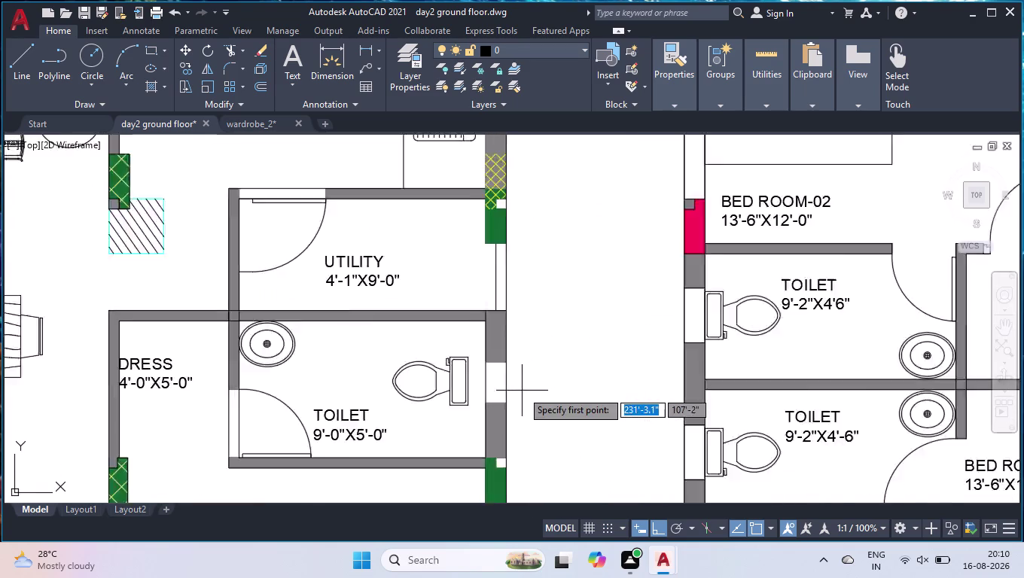
click(478, 402)
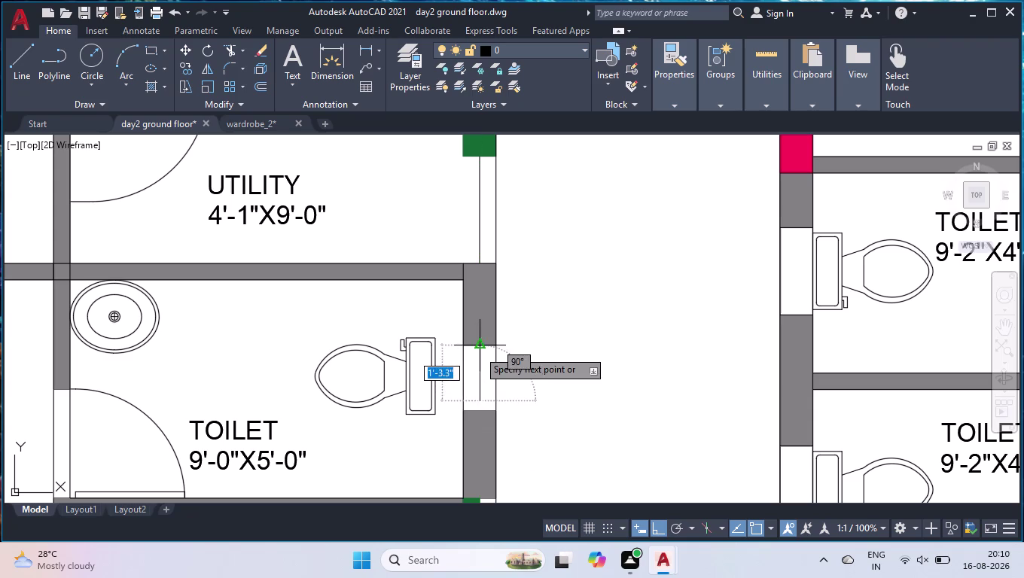
click(479, 350)
key(space)
click(480, 373)
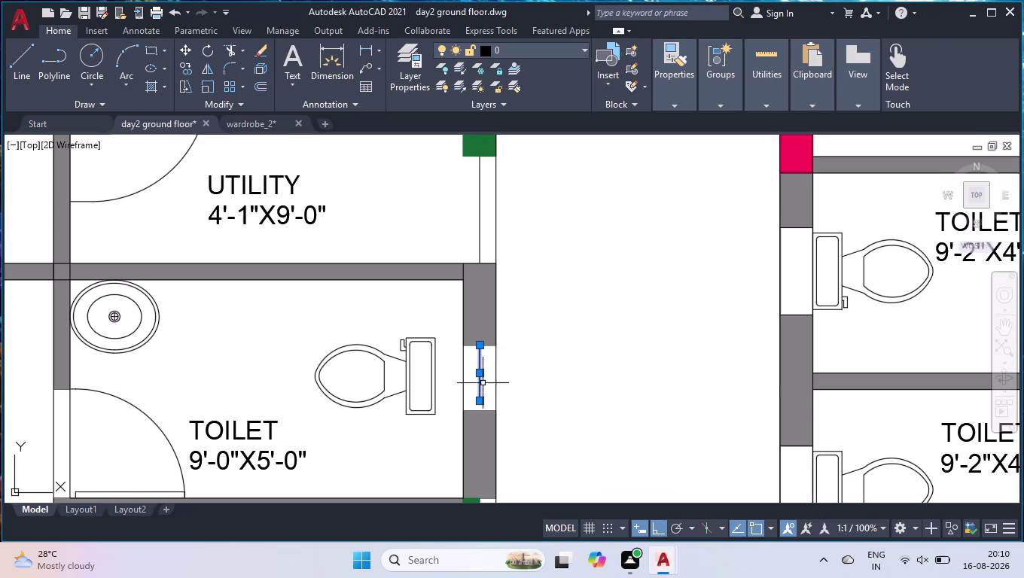
scroll(up, 3)
click(476, 395)
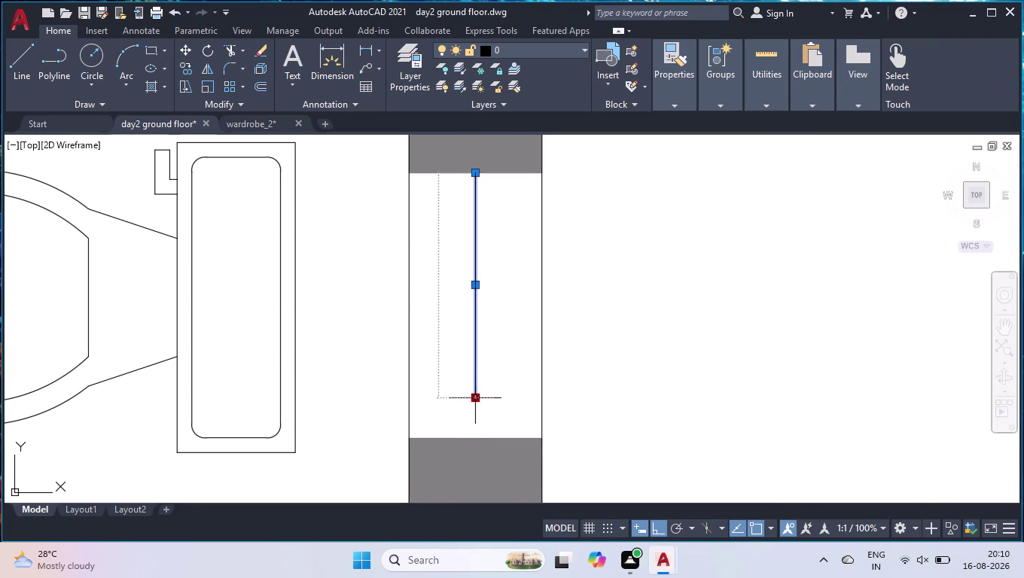
click(476, 436)
Draw a window line across the master bedroom wall opening.
key(space)
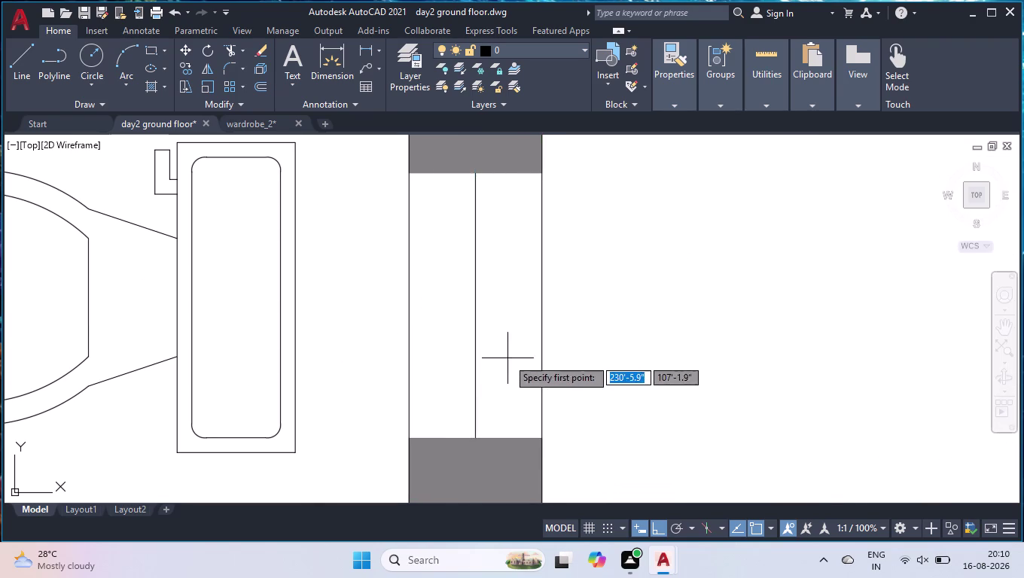
scroll(down, 3)
scroll(down, 3)
scroll(down, 3)
scroll(up, 3)
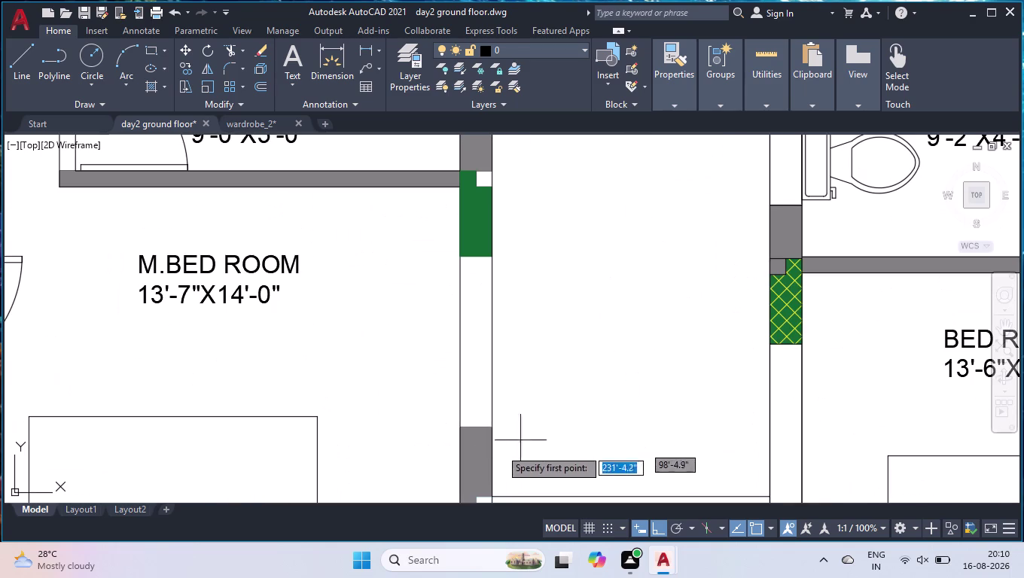
click(479, 428)
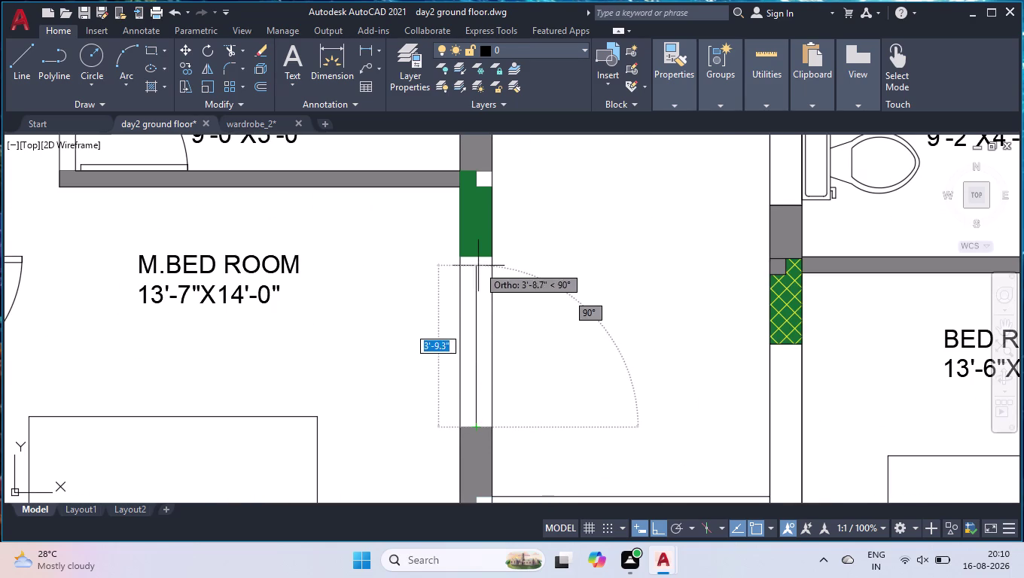
click(476, 260)
key(space)
scroll(down, 3)
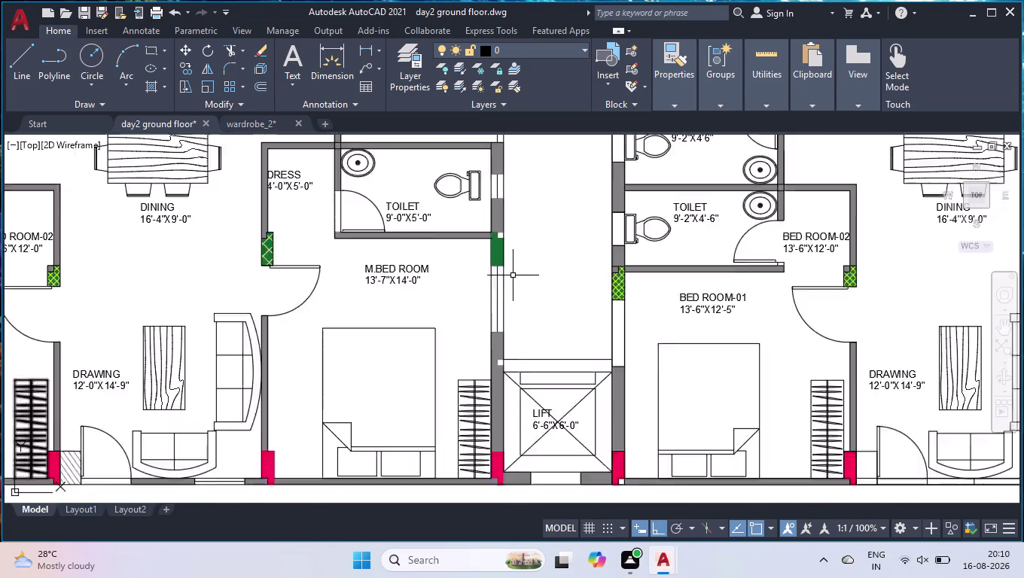
scroll(up, 3)
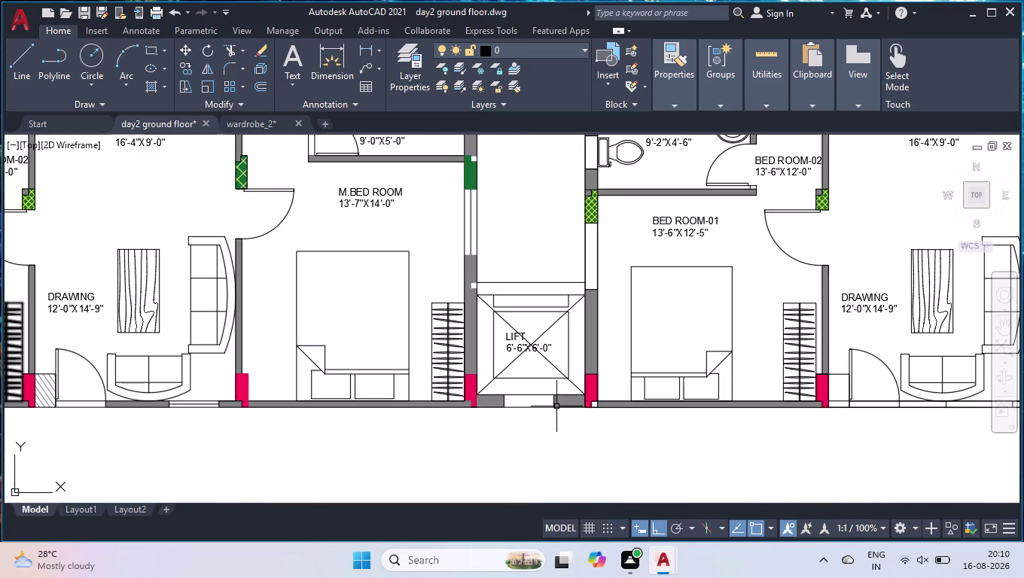
scroll(down, 3)
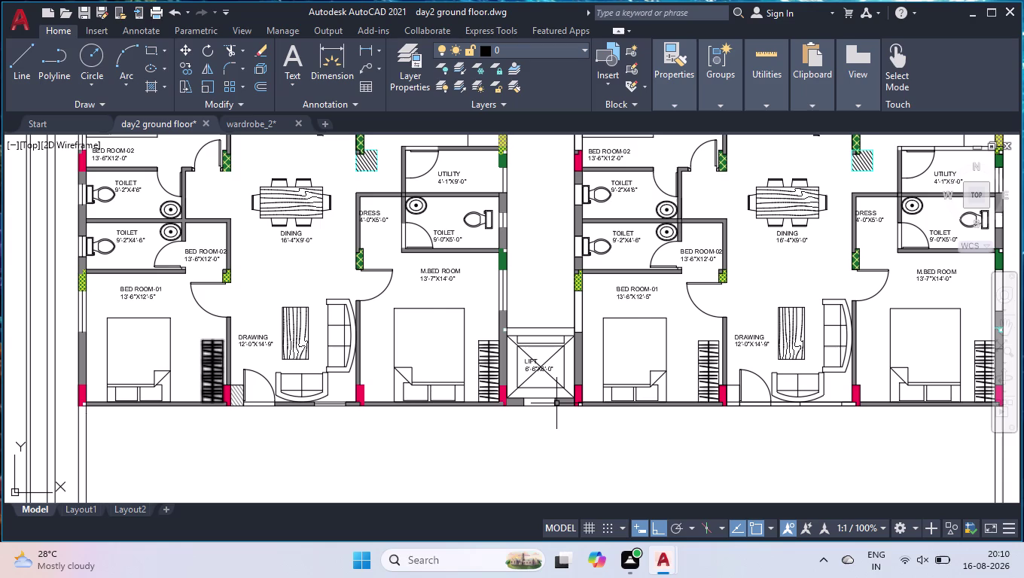
scroll(down, 3)
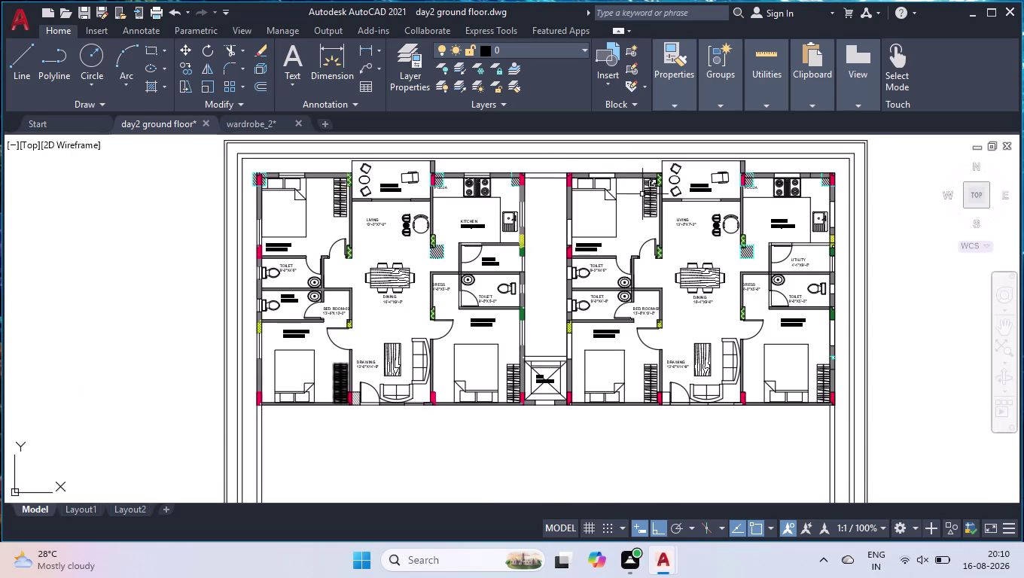
Draw window lines across the top bedroom wall and BED ROOM-02 wall openings.
scroll(up, 3)
scroll(up, 3)
key(space)
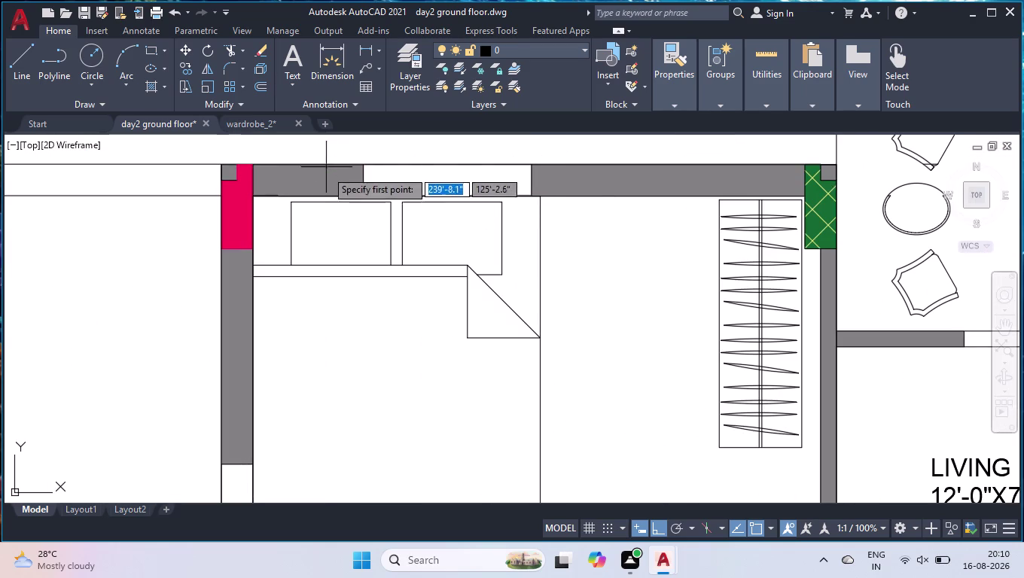
click(360, 180)
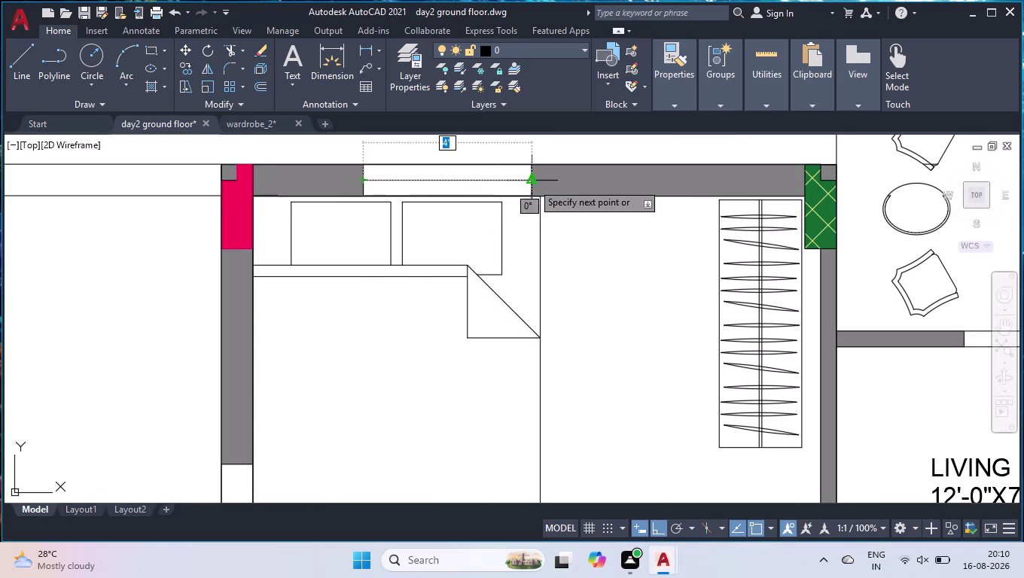
click(531, 182)
key(space)
scroll(down, 3)
scroll(up, 3)
key(space)
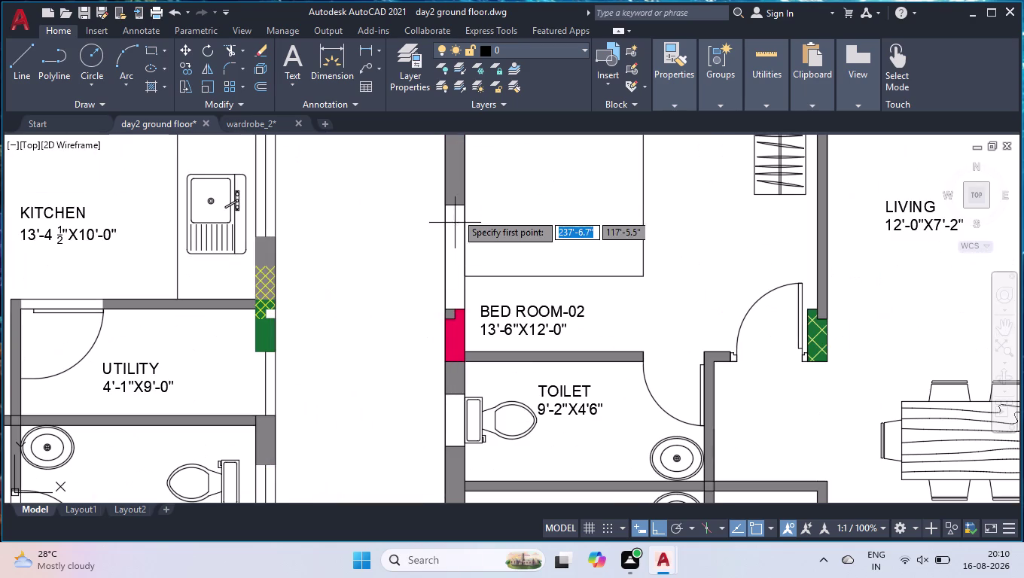
click(457, 204)
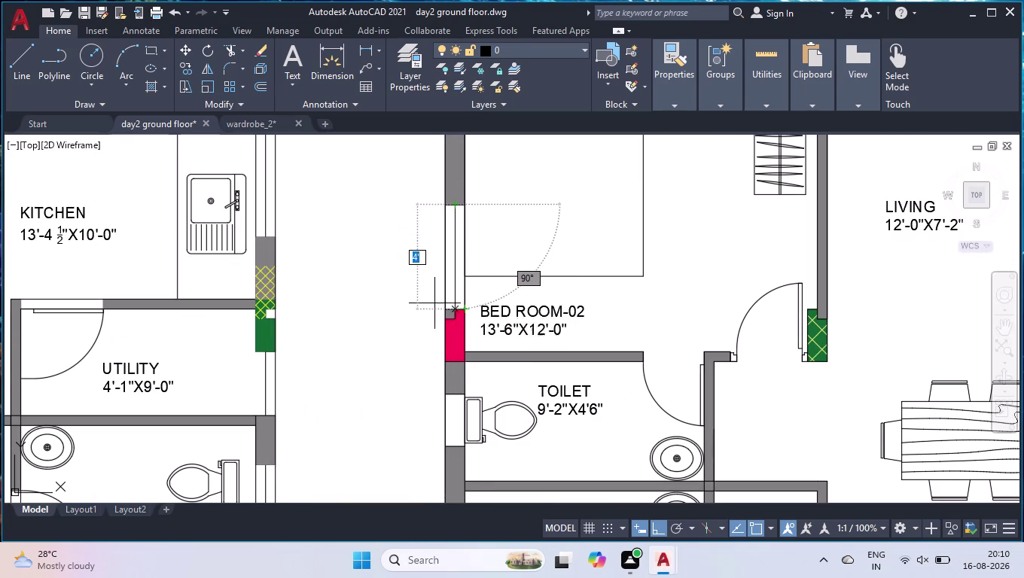
click(452, 306)
key(space)
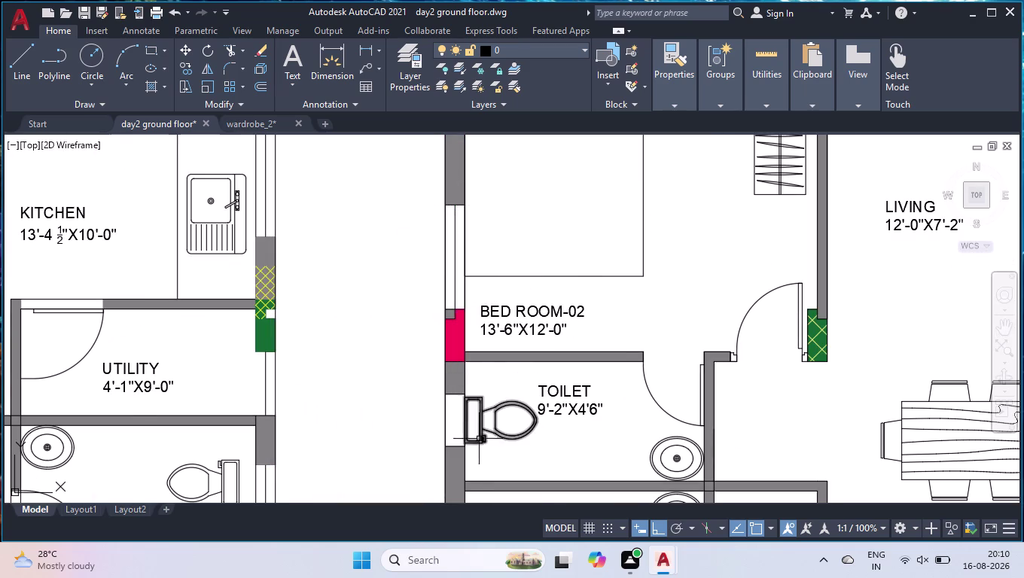
Draw window lines across the two toilet wall openings.
scroll(up, 3)
key(space)
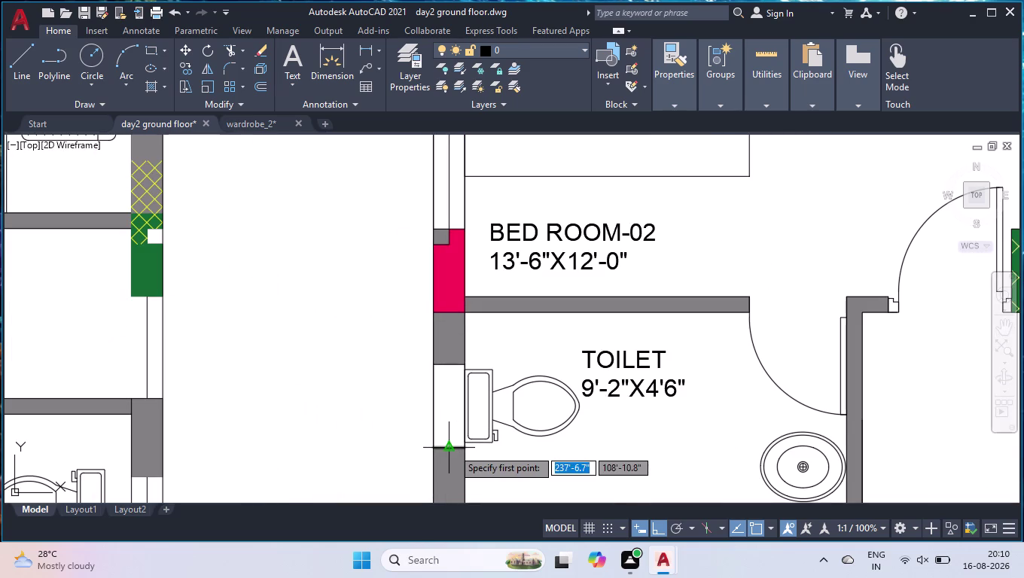
click(446, 448)
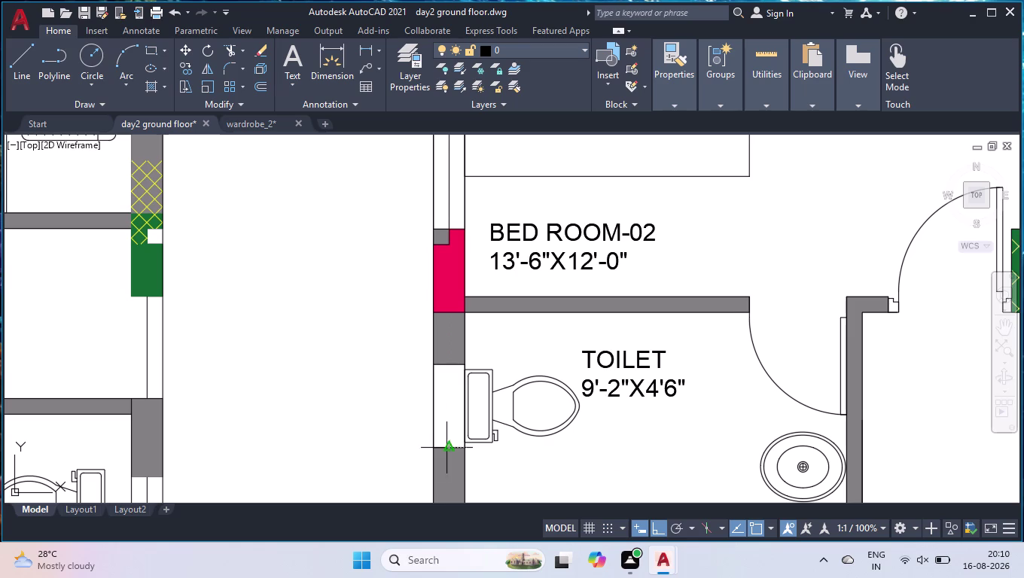
click(450, 366)
key(space)
scroll(down, 3)
scroll(up, 3)
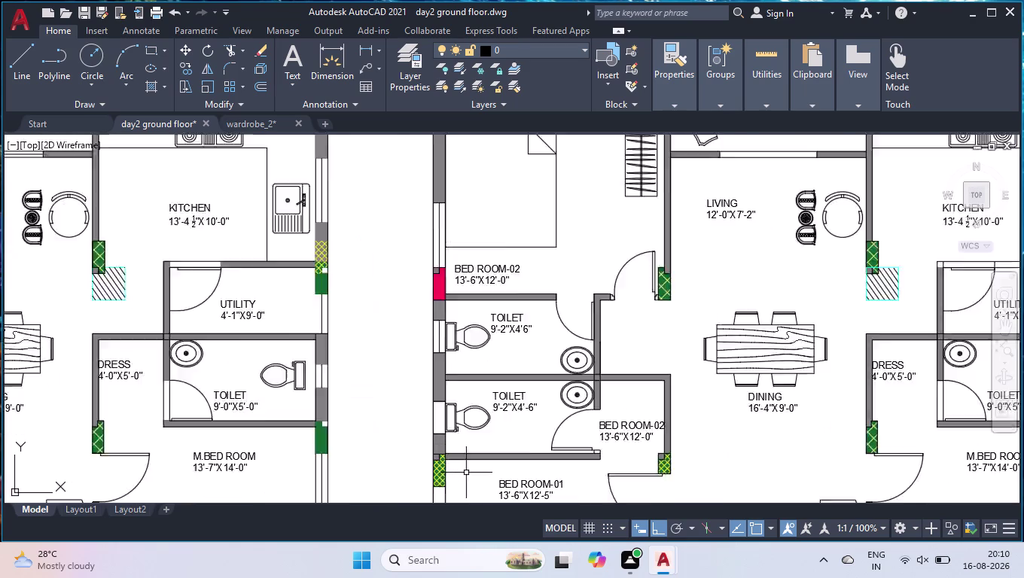
scroll(up, 3)
key(space)
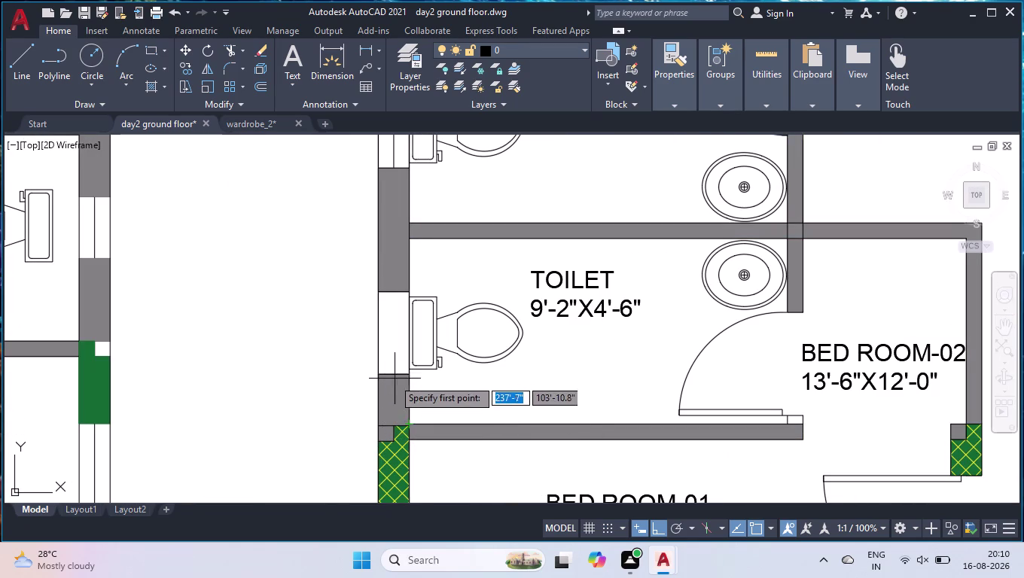
click(392, 376)
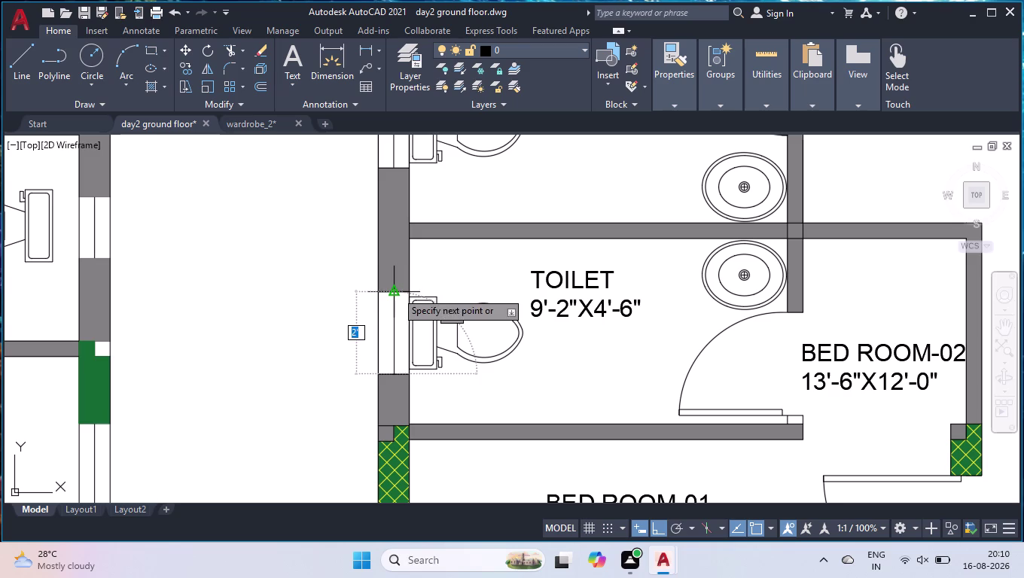
click(396, 291)
key(space)
Draw a window line across the Bed Room-01 wall opening.
scroll(down, 3)
scroll(up, 3)
key(space)
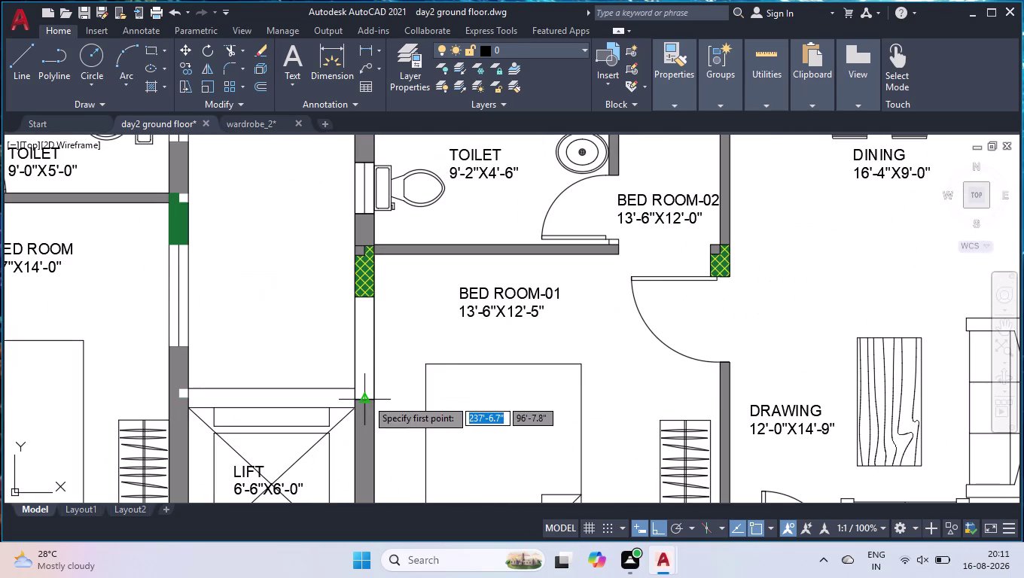
click(367, 399)
click(366, 299)
key(space)
scroll(down, 3)
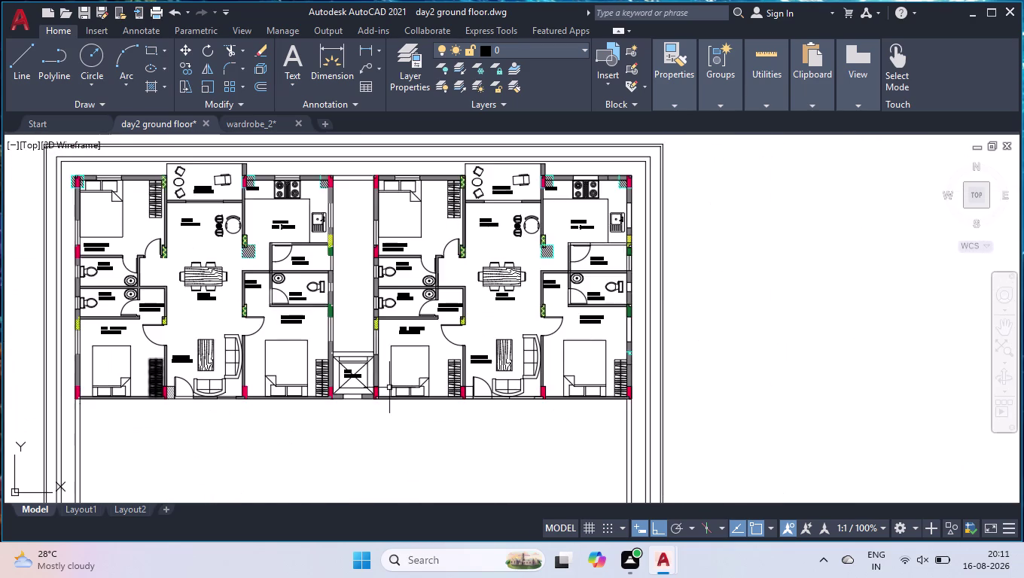
scroll(up, 3)
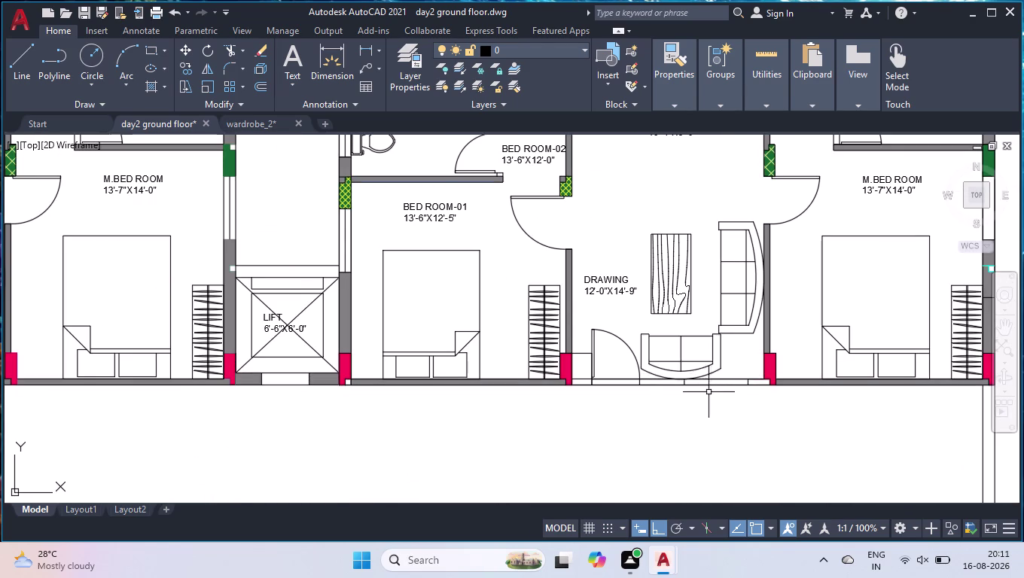
Delete two unwanted objects in the drawing room's front wall opening.
scroll(up, 3)
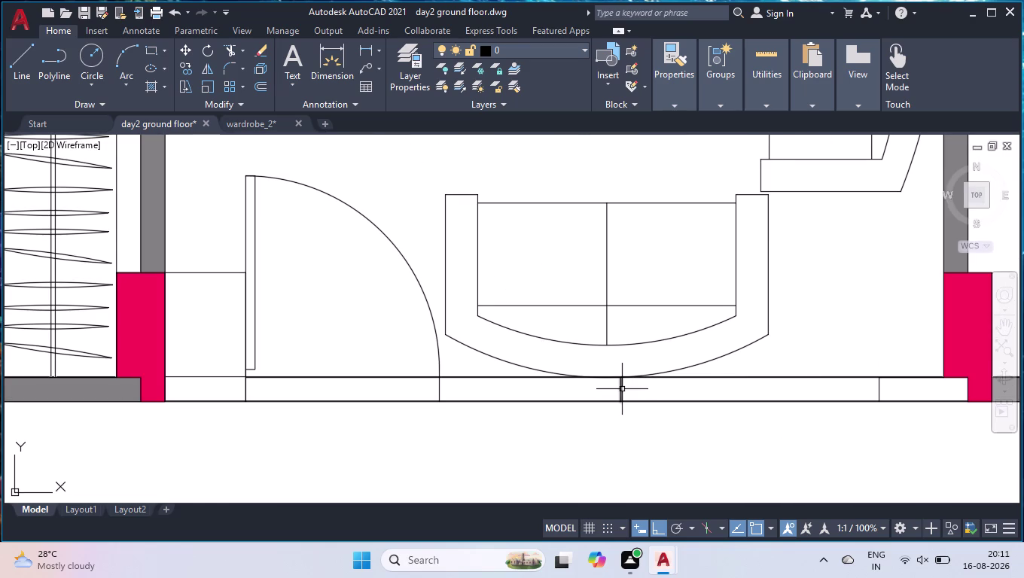
click(564, 403)
key(Delete)
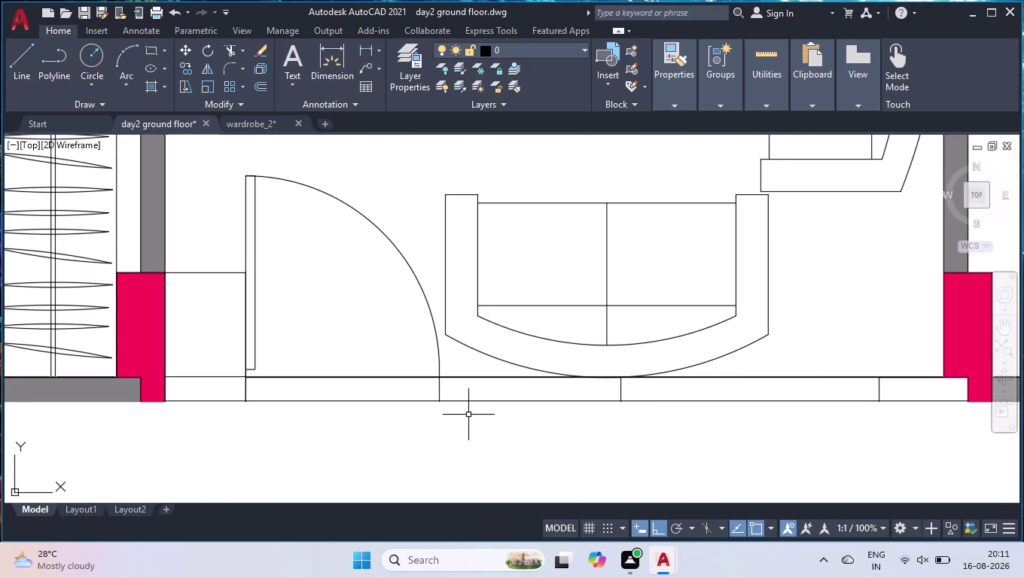
click(692, 377)
key(Delete)
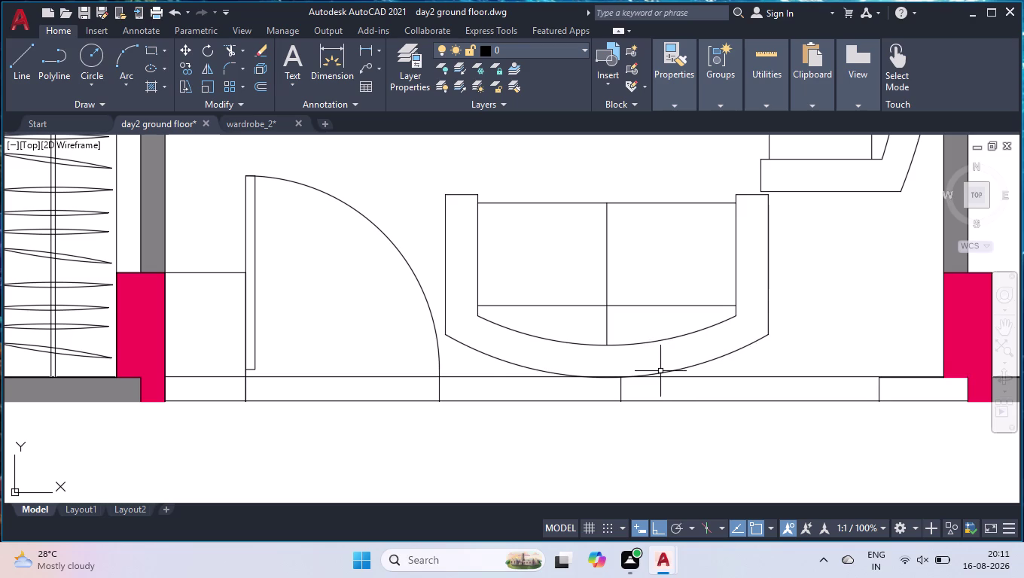
Draw a window line from the opening divider to the right jamb.
key(l)
key(Return)
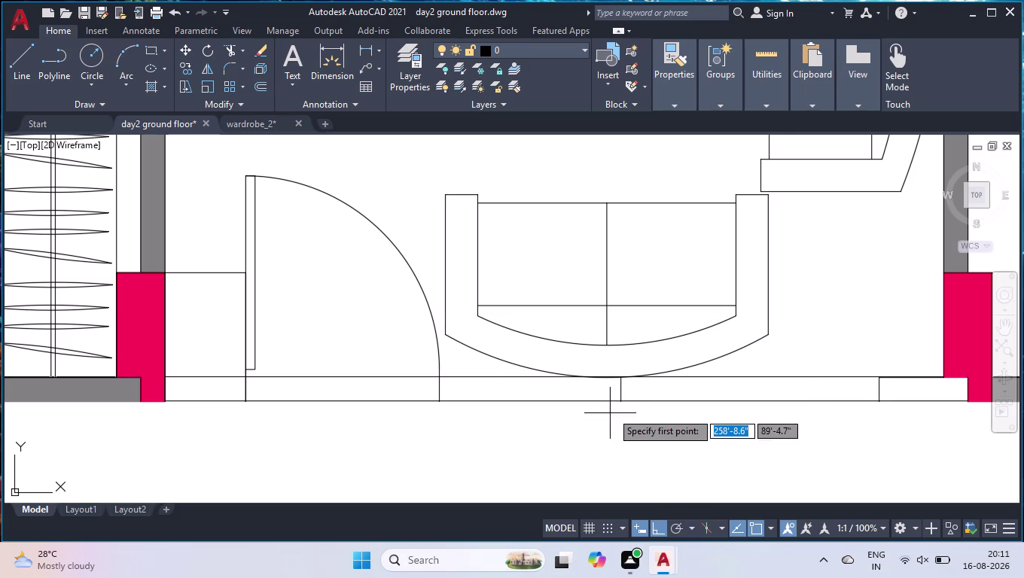
click(625, 389)
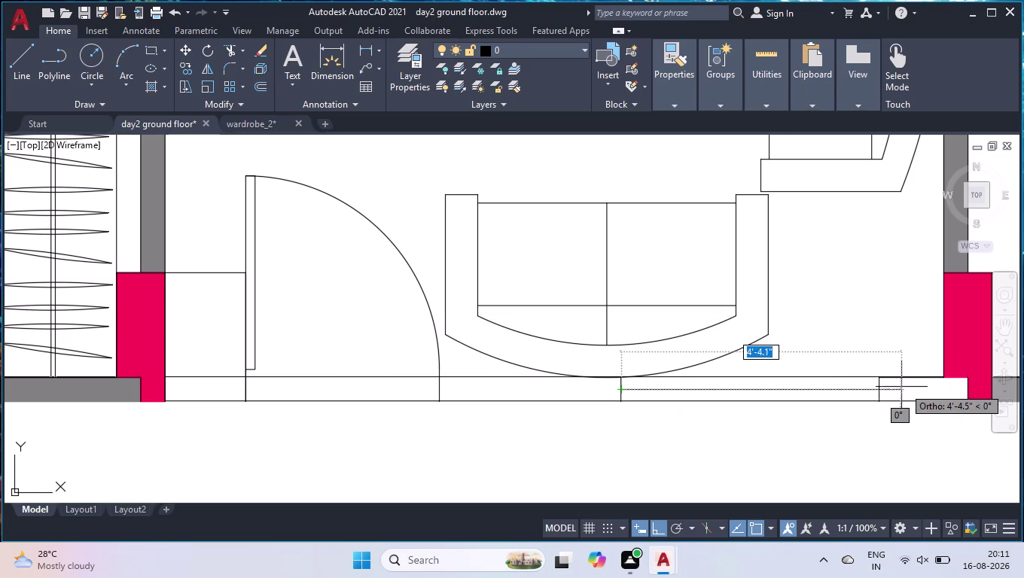
click(876, 388)
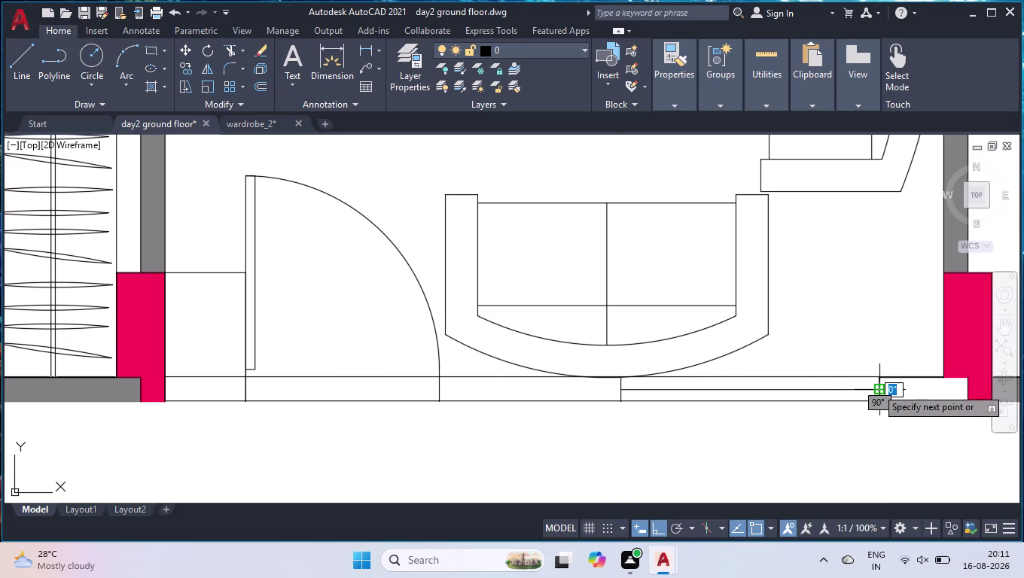
key(space)
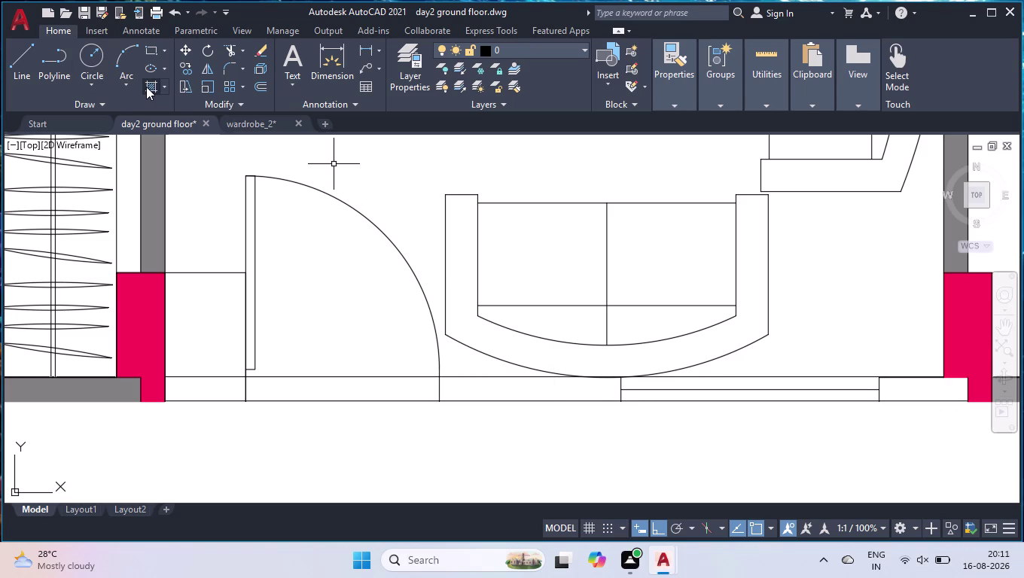
Solid-hatch the wall gap left of the drawing room window grey.
click(146, 86)
click(535, 393)
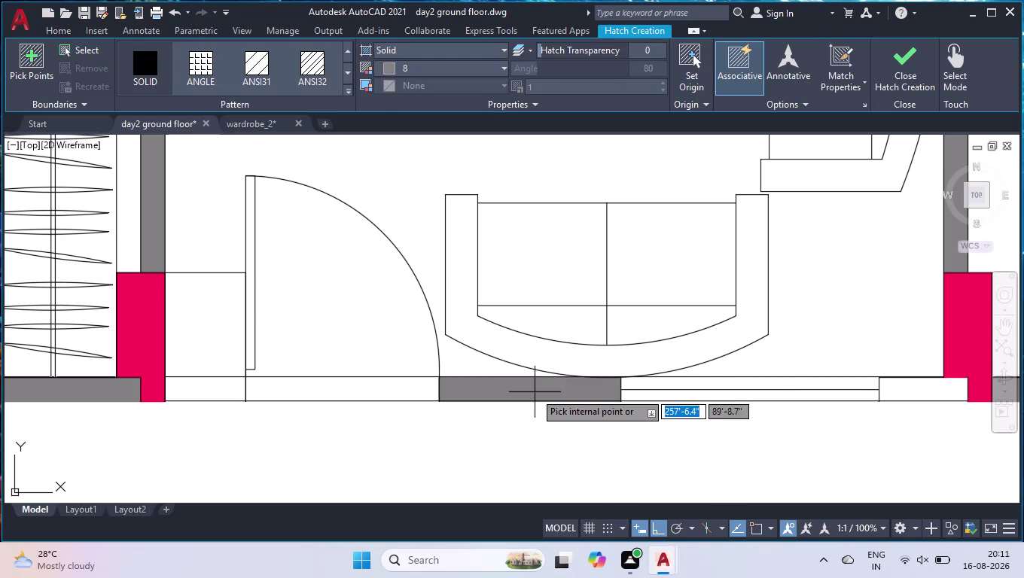
key(space)
scroll(down, 3)
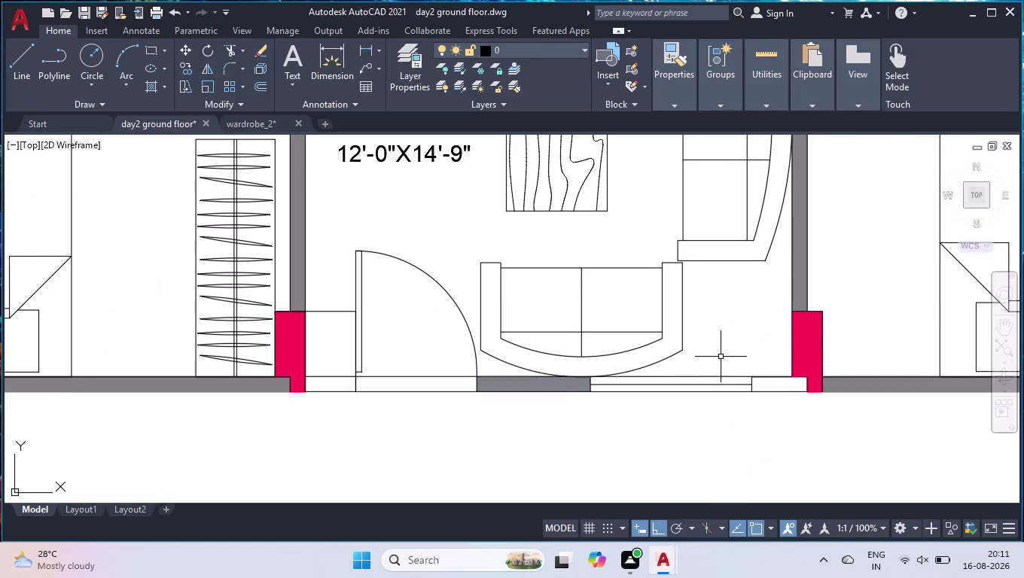
scroll(down, 3)
scroll(down, 3)
scroll(down, 3)
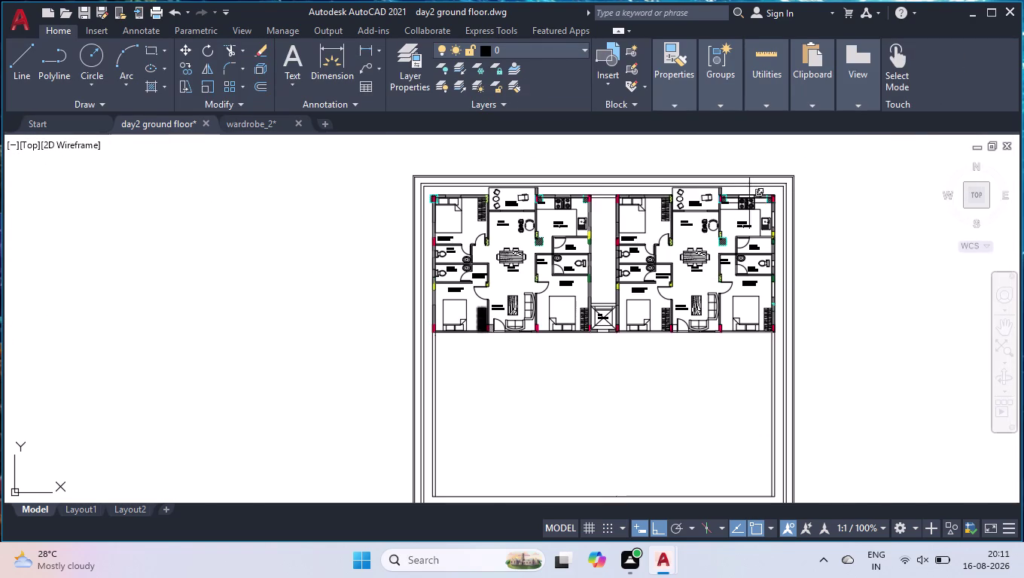
scroll(up, 3)
scroll(up, 3)
scroll(up, 3)
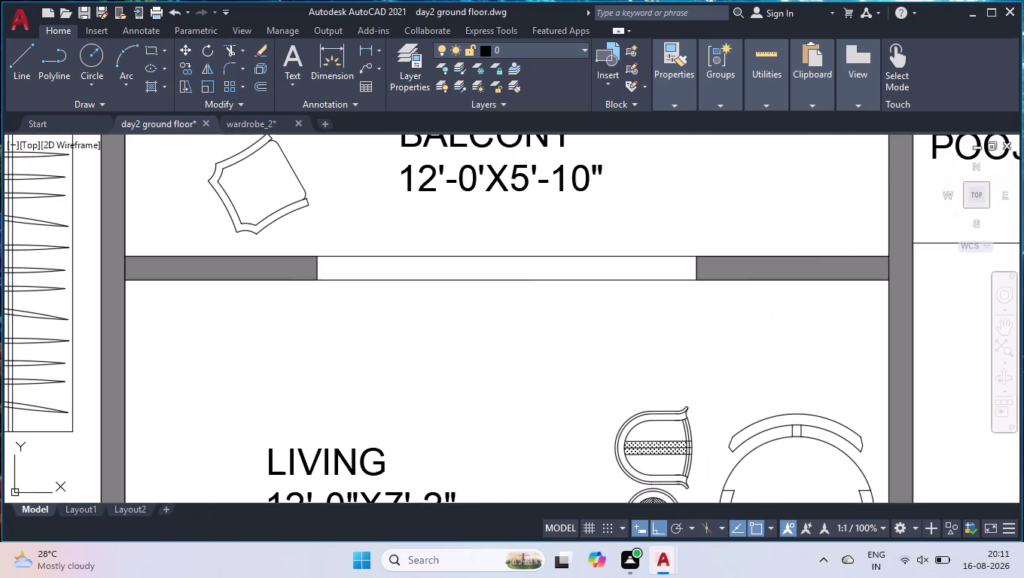
key(space)
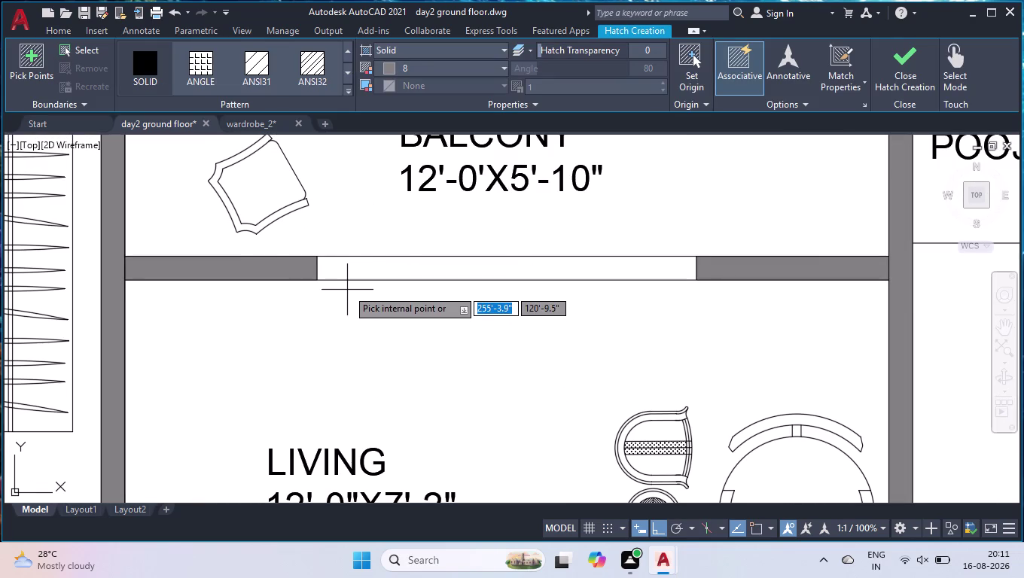
key(space)
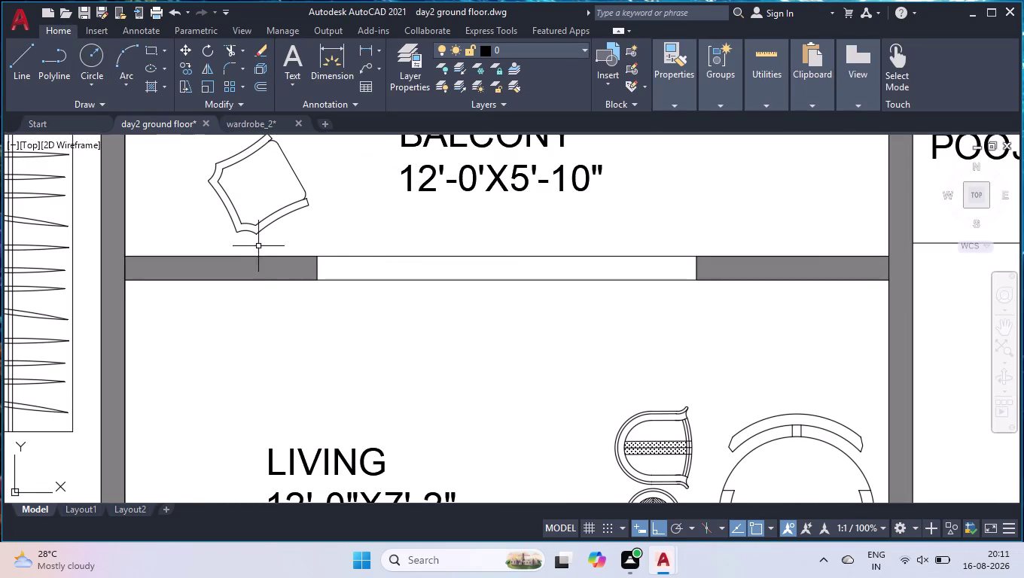
Draw a window line across the balcony opening from left to right jamb.
key(l)
key(Return)
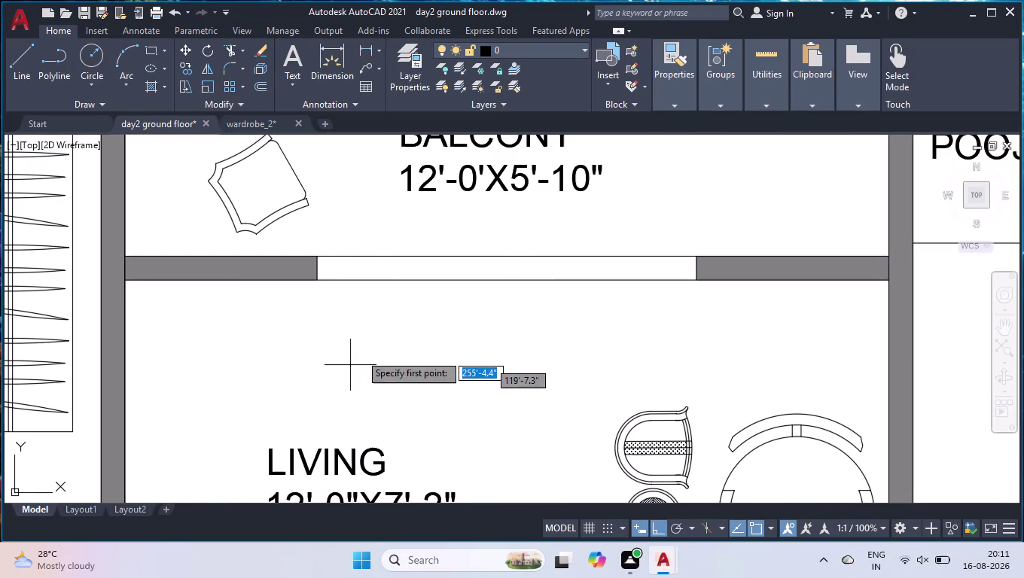
scroll(up, 3)
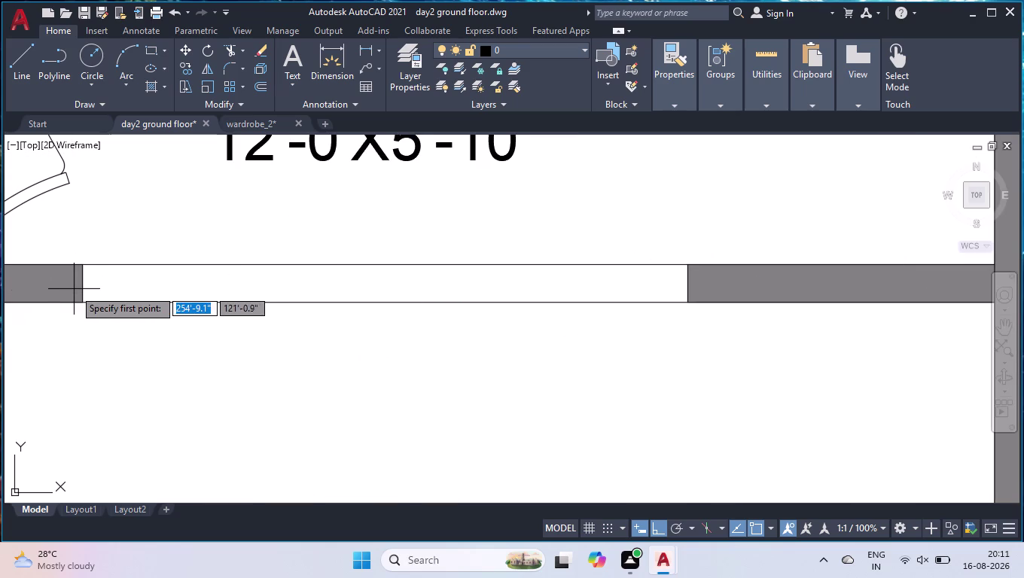
click(83, 286)
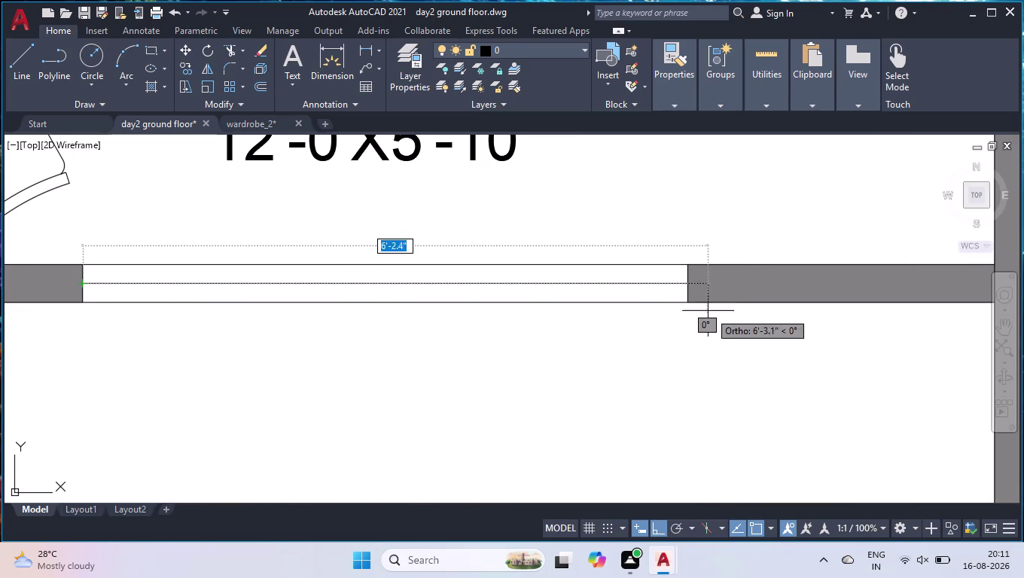
click(684, 280)
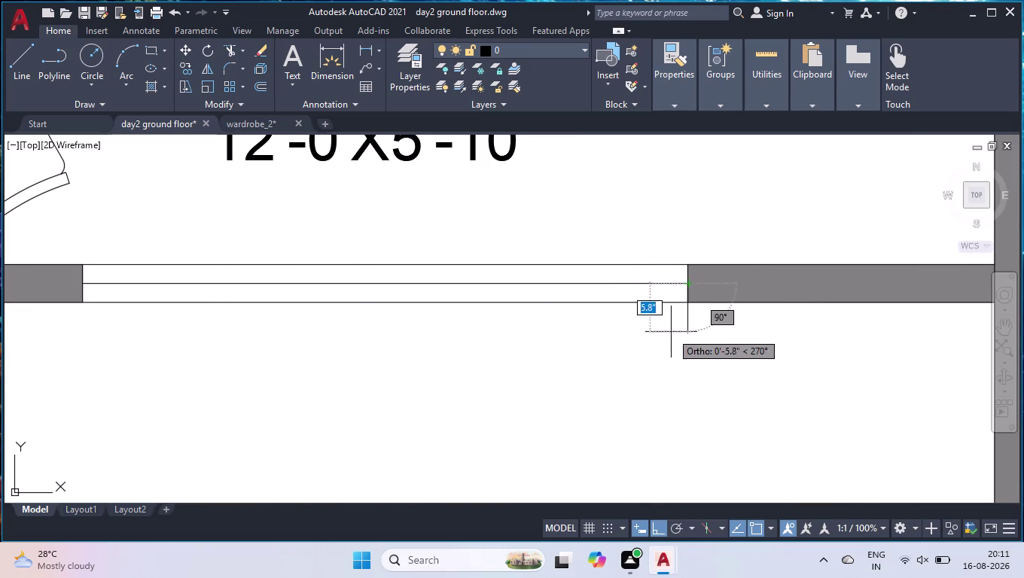
key(space)
scroll(down, 3)
scroll(down, 3)
scroll(up, 3)
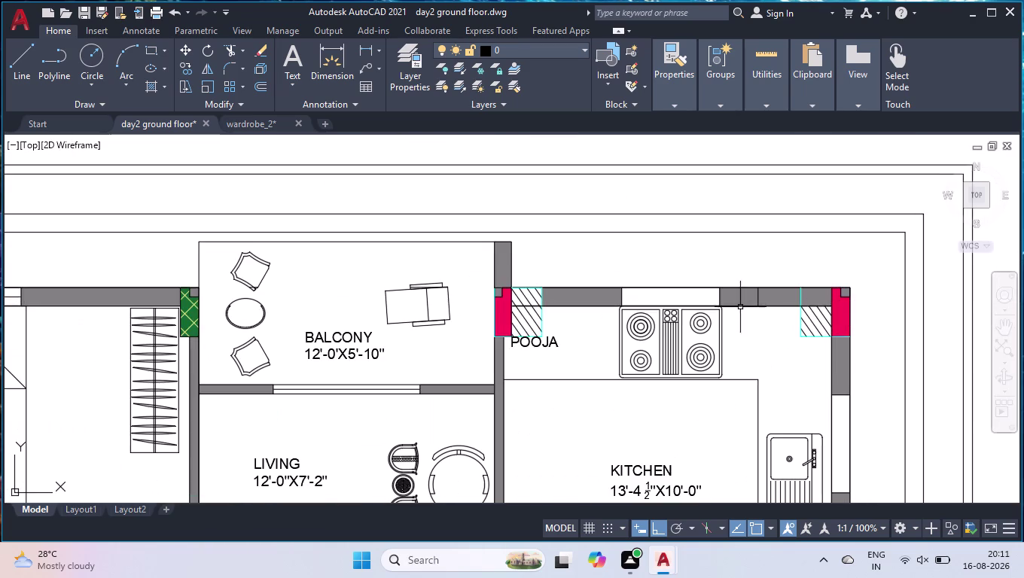
scroll(up, 3)
scroll(up, 3)
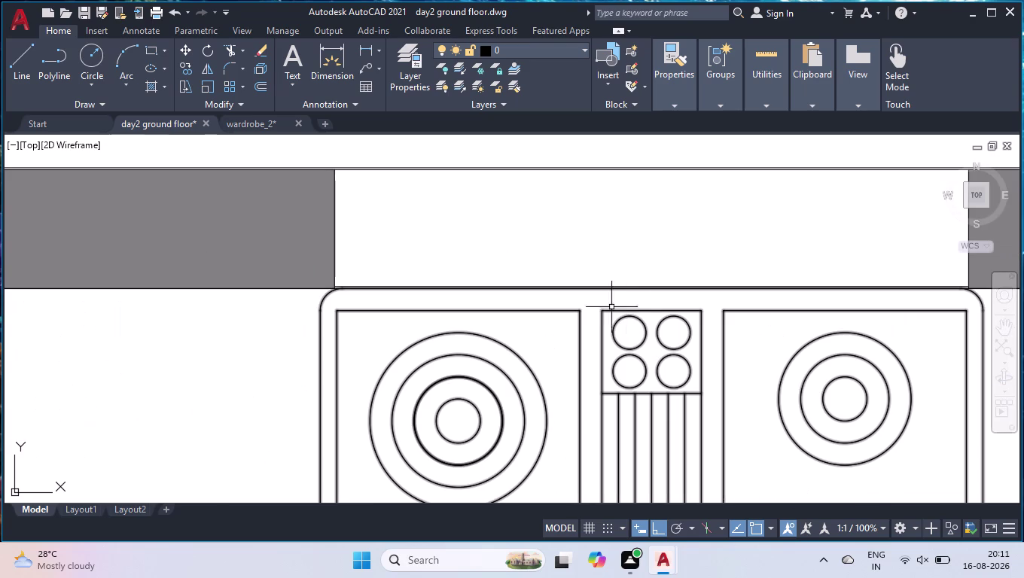
Draw a window line across the kitchen wall opening.
key(space)
click(334, 231)
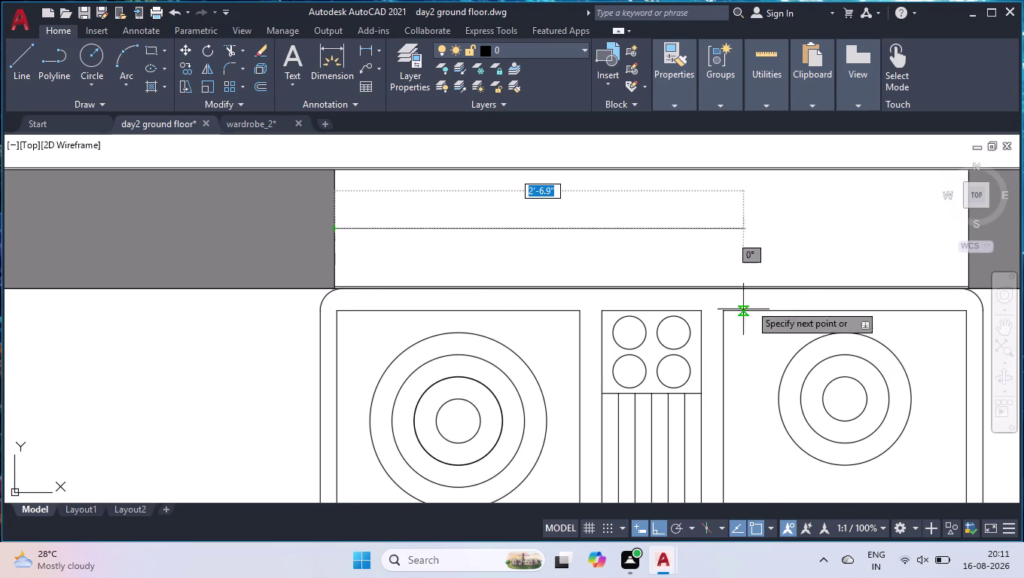
scroll(down, 3)
click(890, 250)
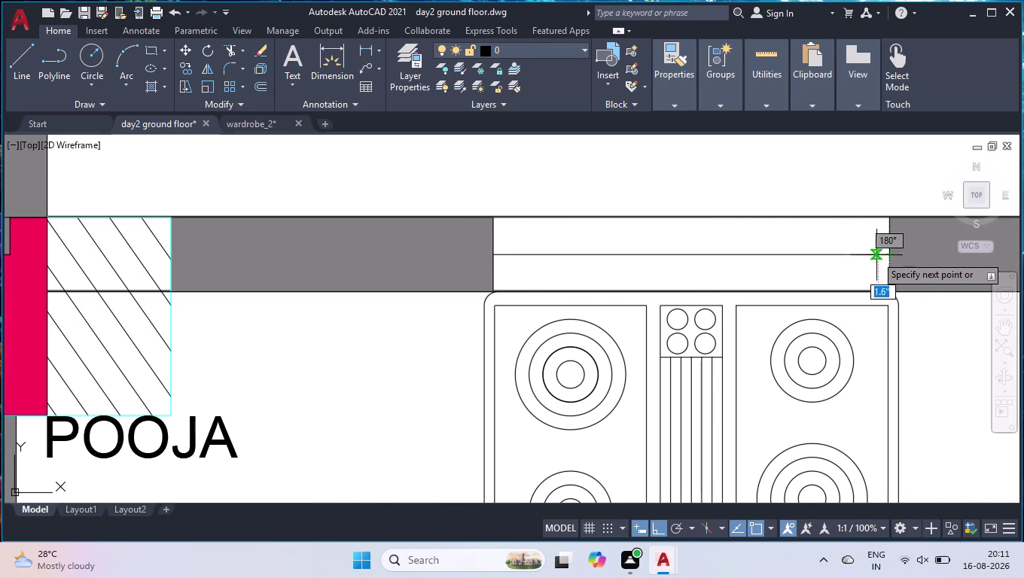
key(space)
scroll(down, 3)
scroll(down, 3)
scroll(up, 3)
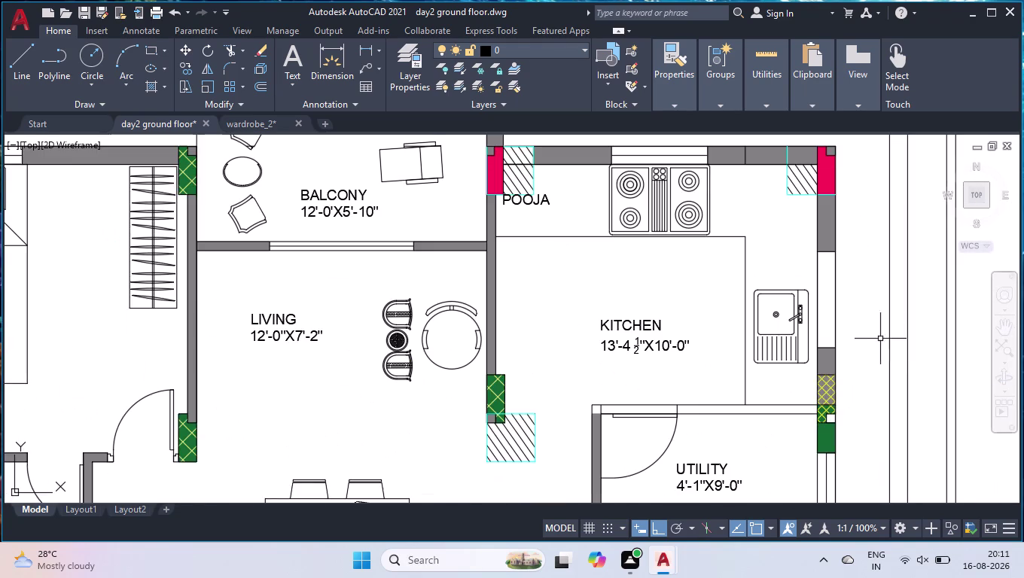
scroll(up, 3)
scroll(down, 3)
Draw a line across the opening in the kitchen side wall.
key(space)
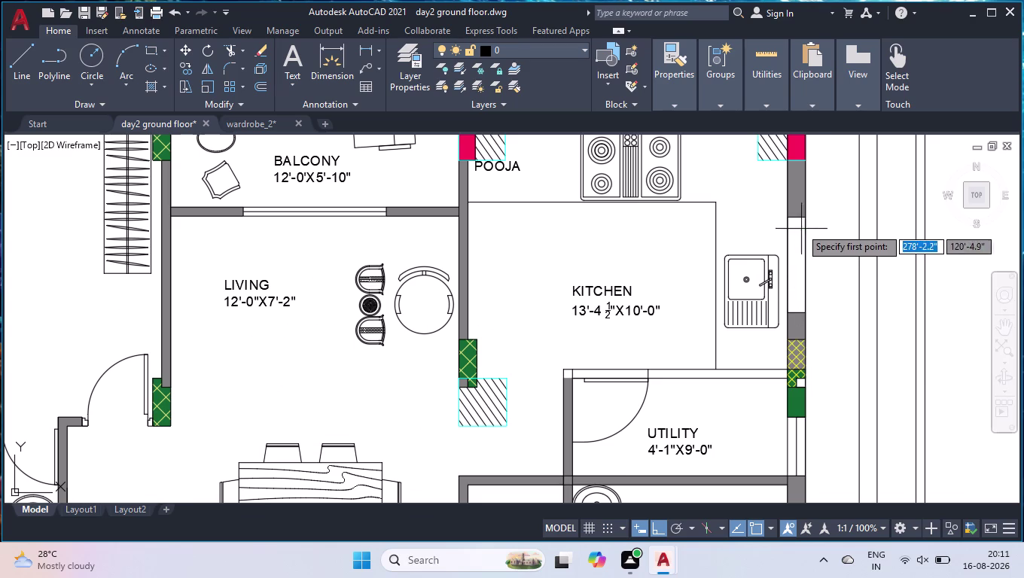
click(798, 221)
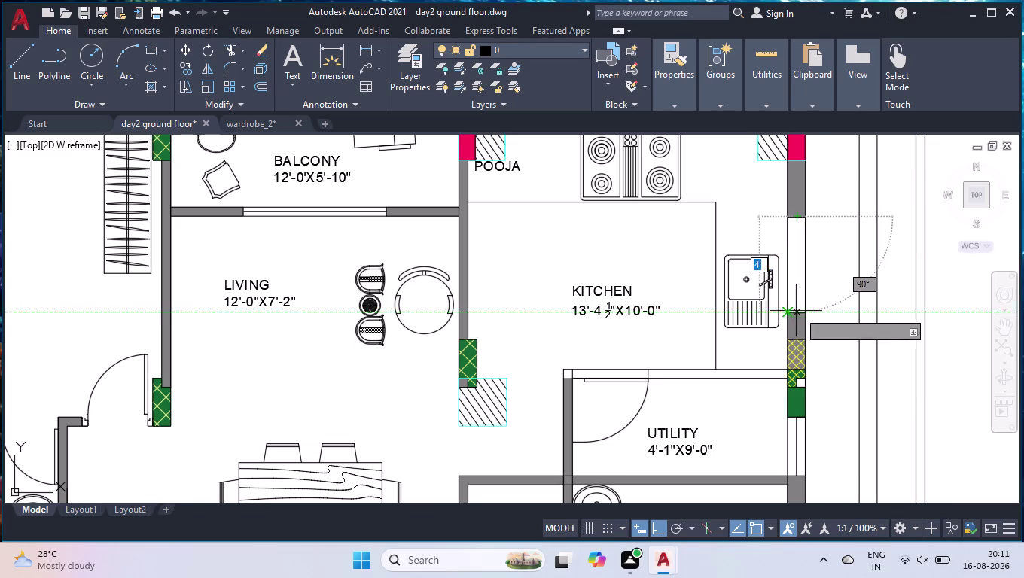
click(796, 309)
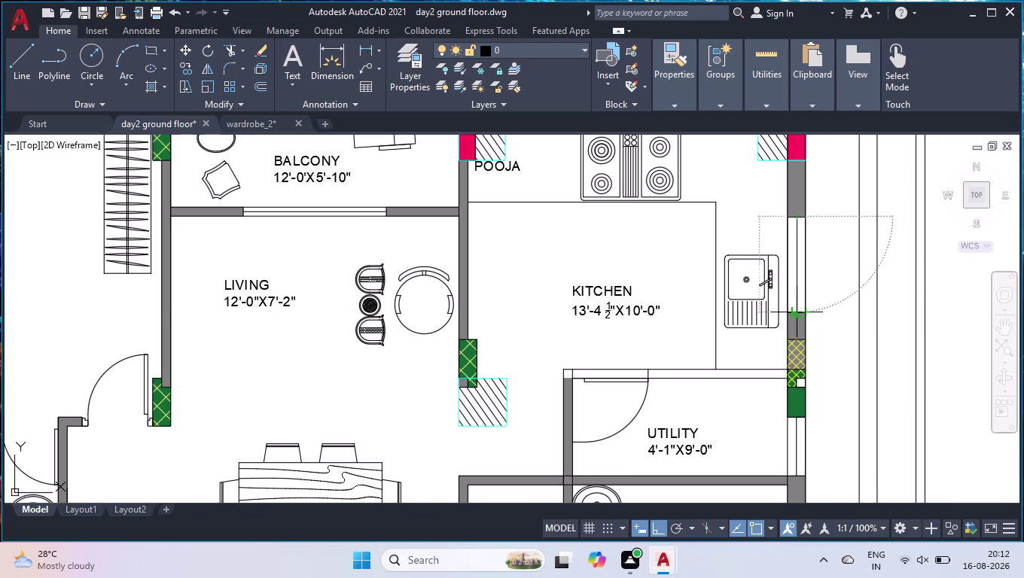
key(space)
scroll(down, 3)
scroll(down, 3)
scroll(down, 3)
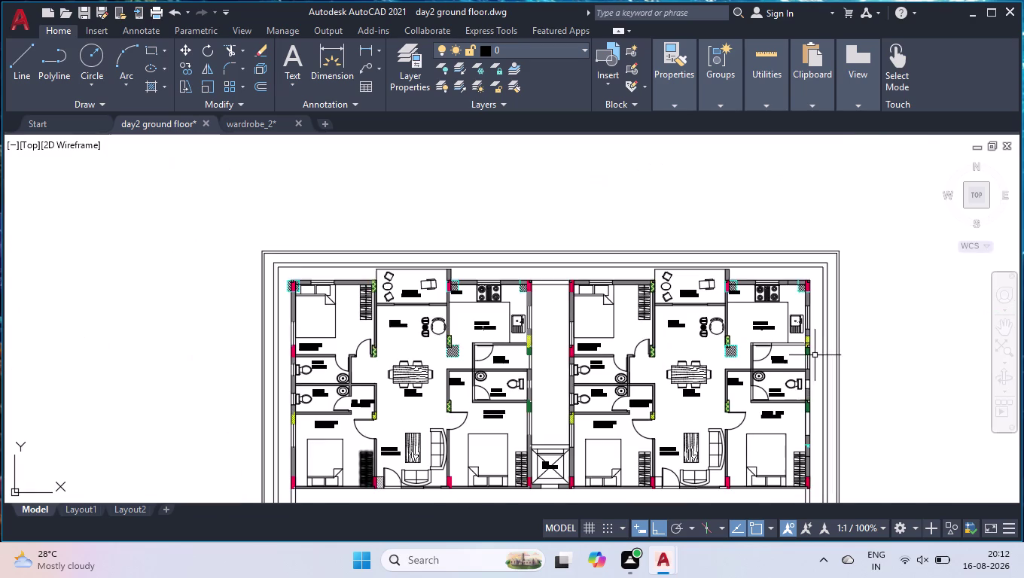
scroll(up, 3)
scroll(up, 3)
Draw window lines across the toilet and master bedroom wall openings.
key(space)
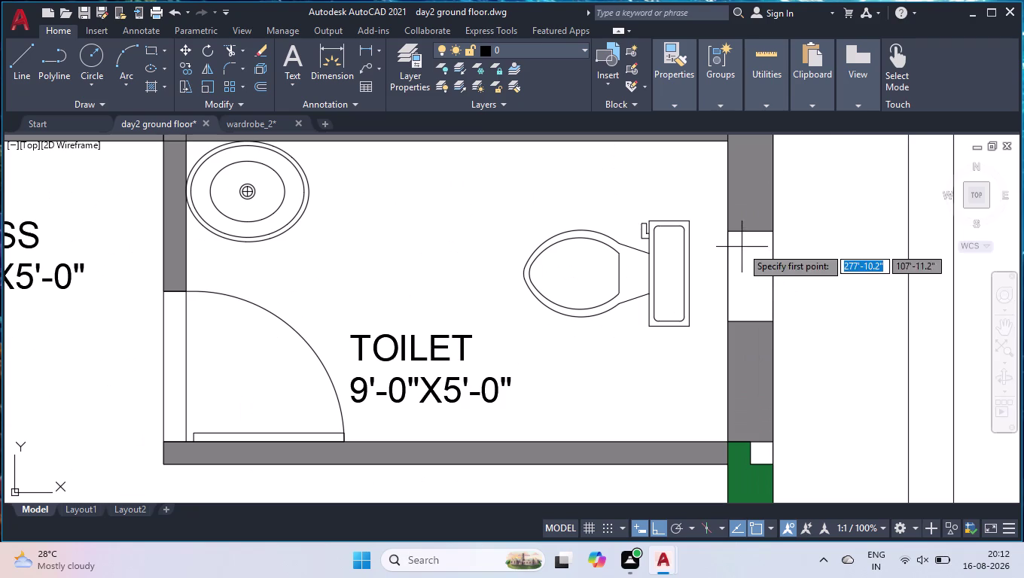
click(750, 232)
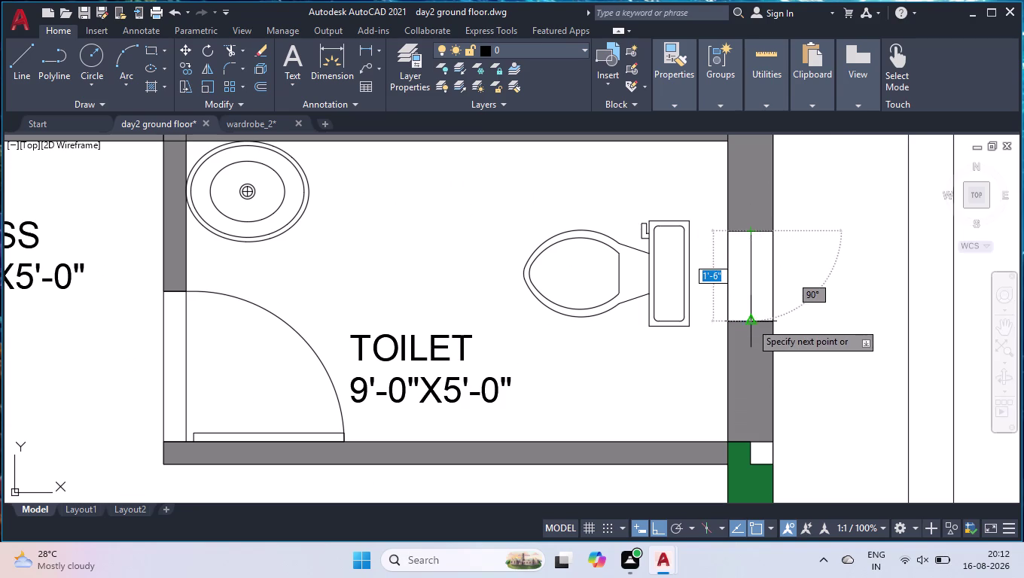
click(751, 323)
key(space)
scroll(down, 3)
scroll(up, 3)
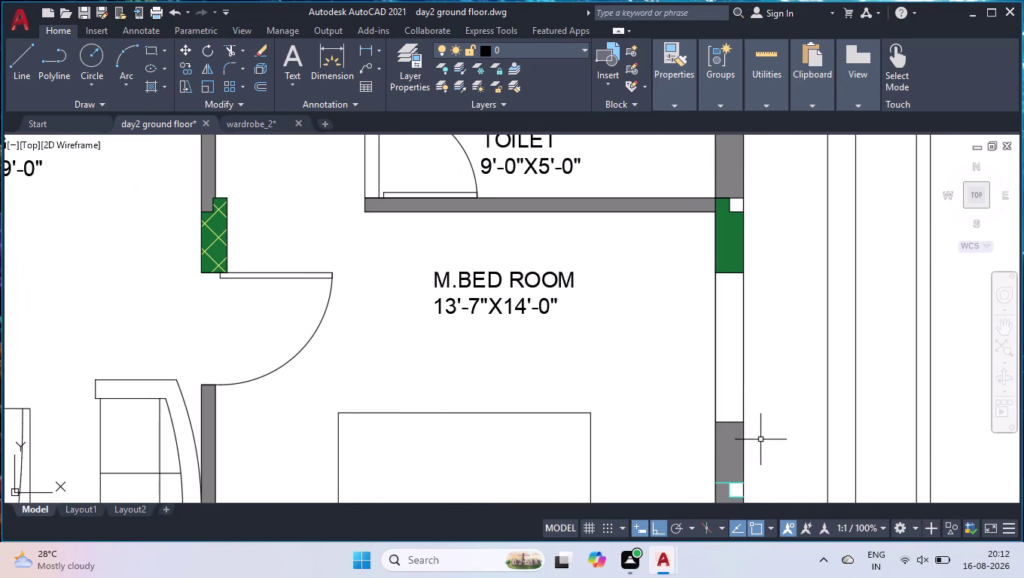
key(space)
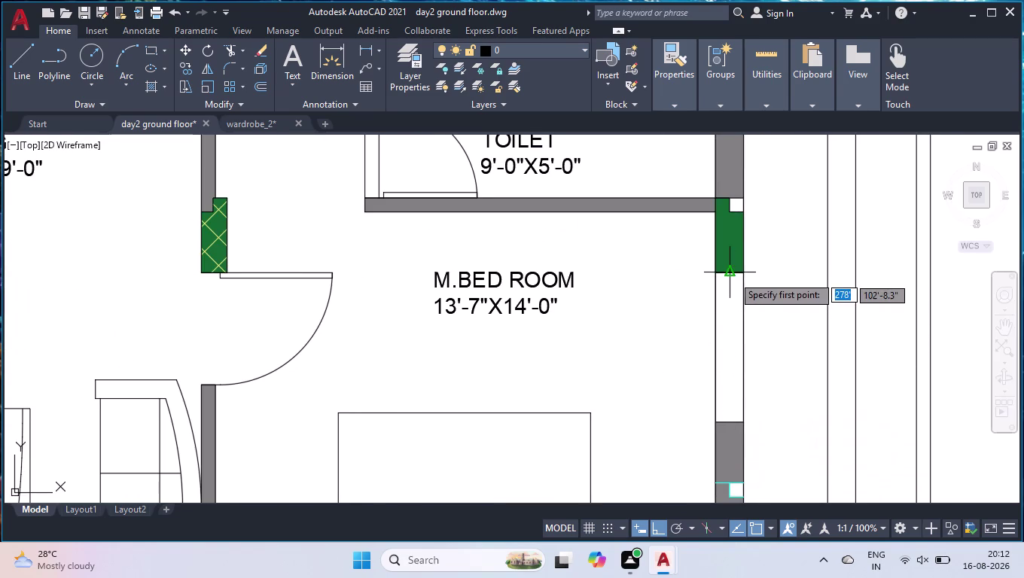
click(733, 275)
click(731, 418)
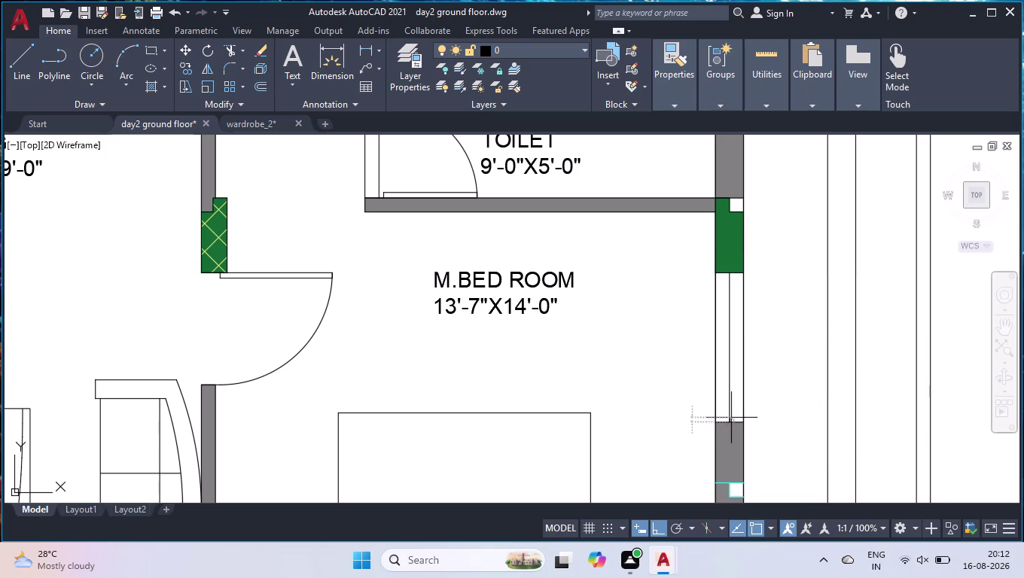
key(space)
scroll(down, 3)
scroll(up, 3)
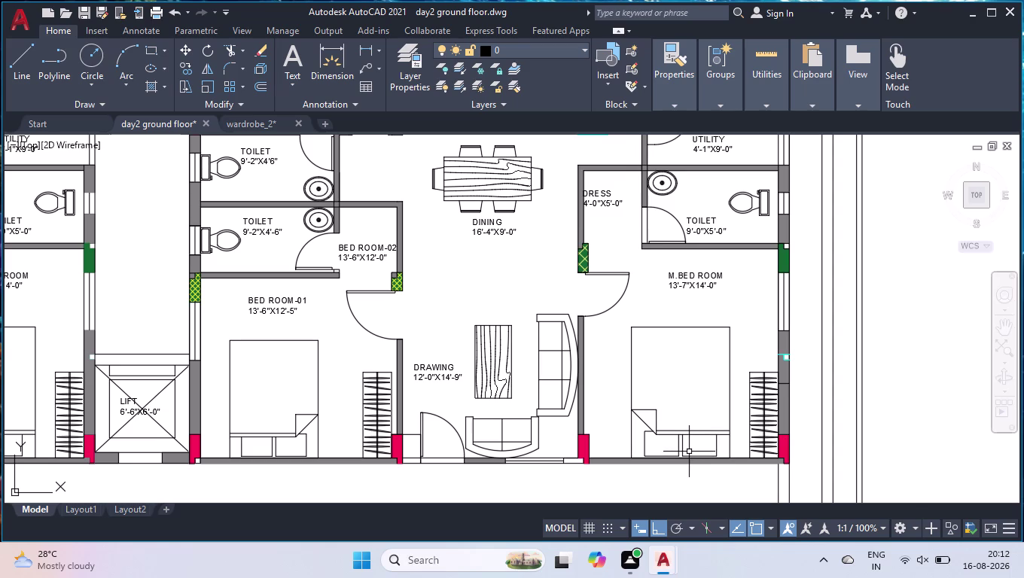
Zoom out and close the wardrobe_2 drawing, answering its save prompt.
scroll(down, 3)
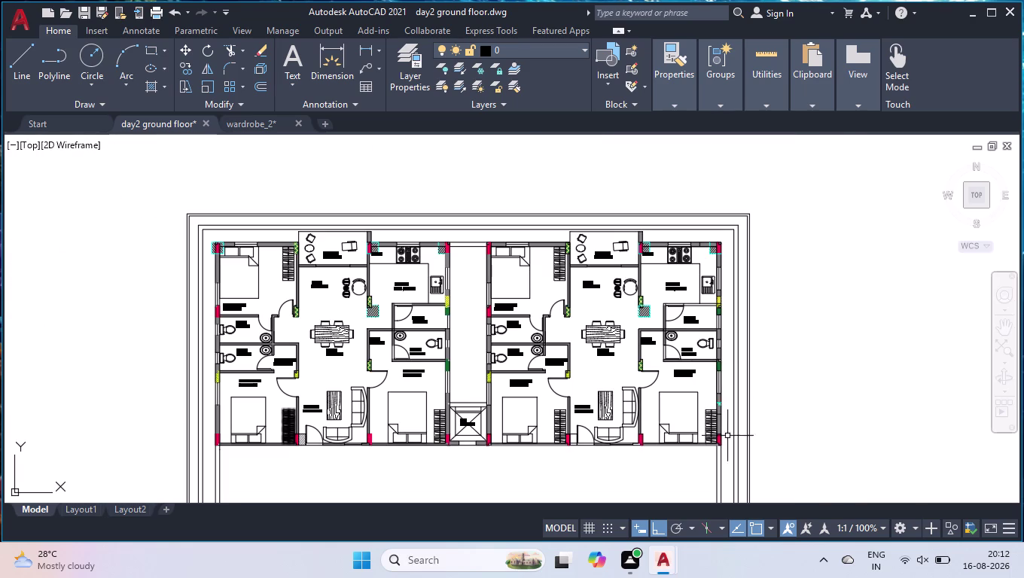
scroll(down, 3)
scroll(down, 3)
scroll(down, 3)
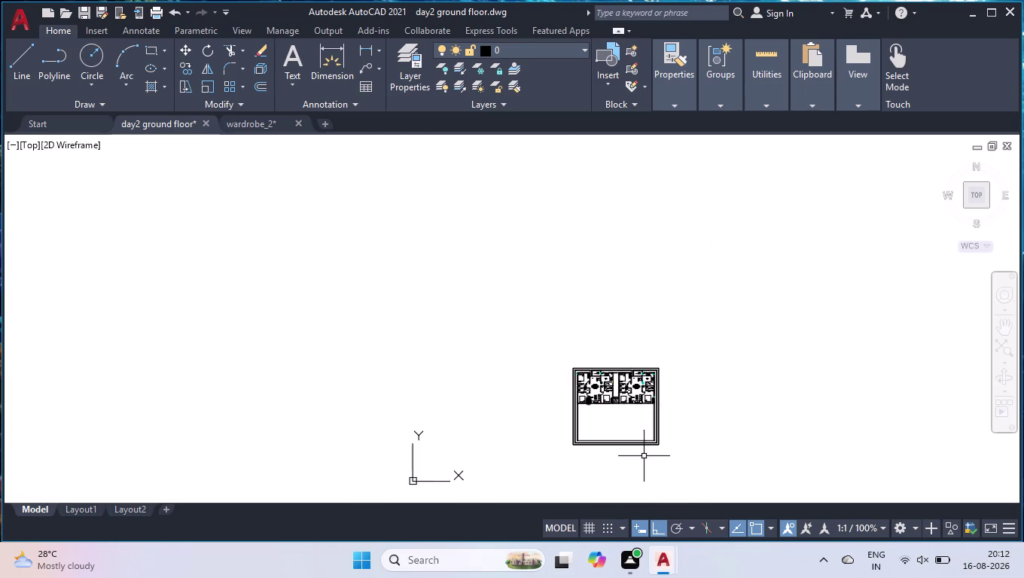
scroll(up, 3)
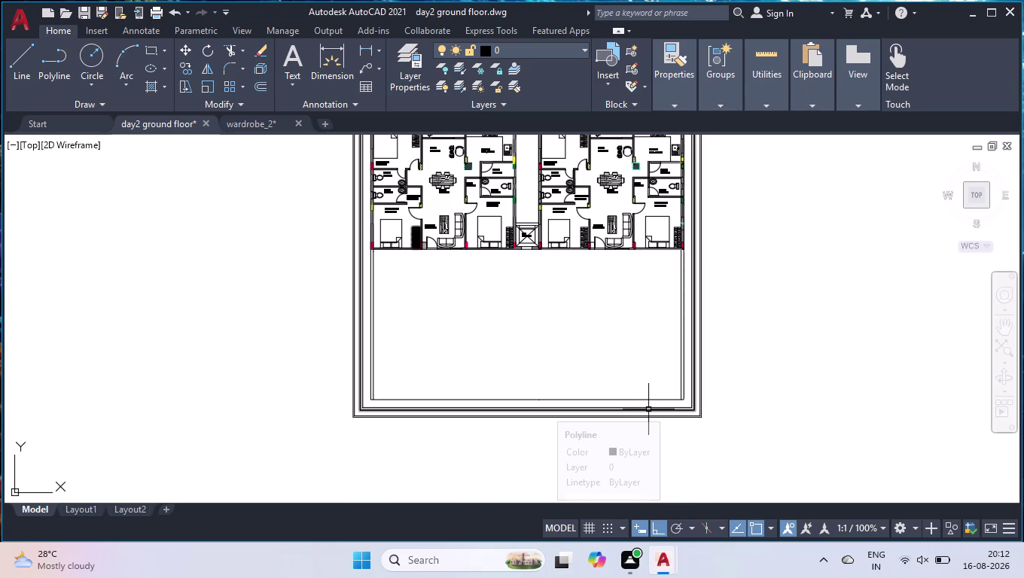
click(299, 125)
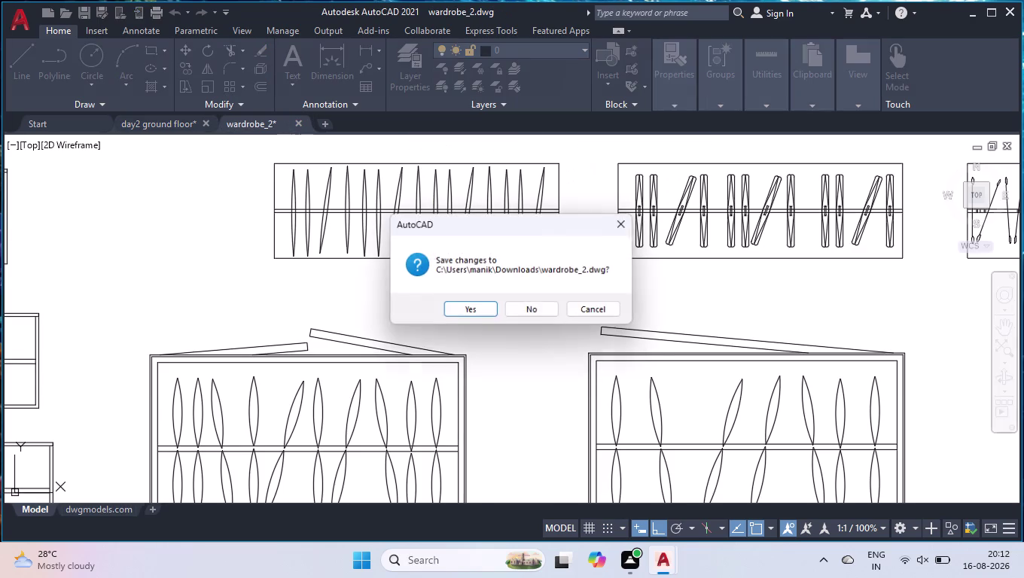
click(546, 308)
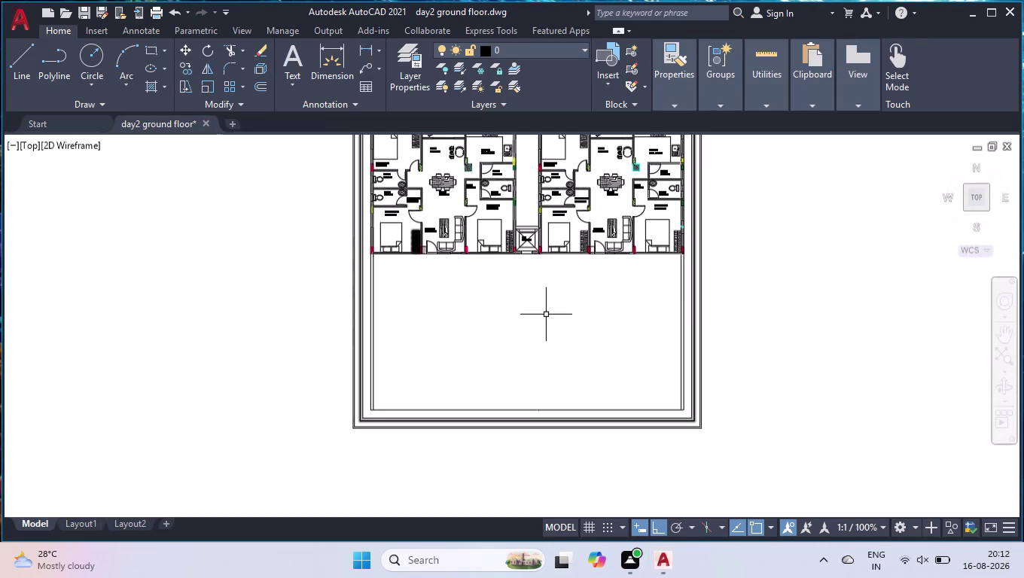
Turn on Clean Screen and pan the view over the blank plot below the flats.
scroll(up, 3)
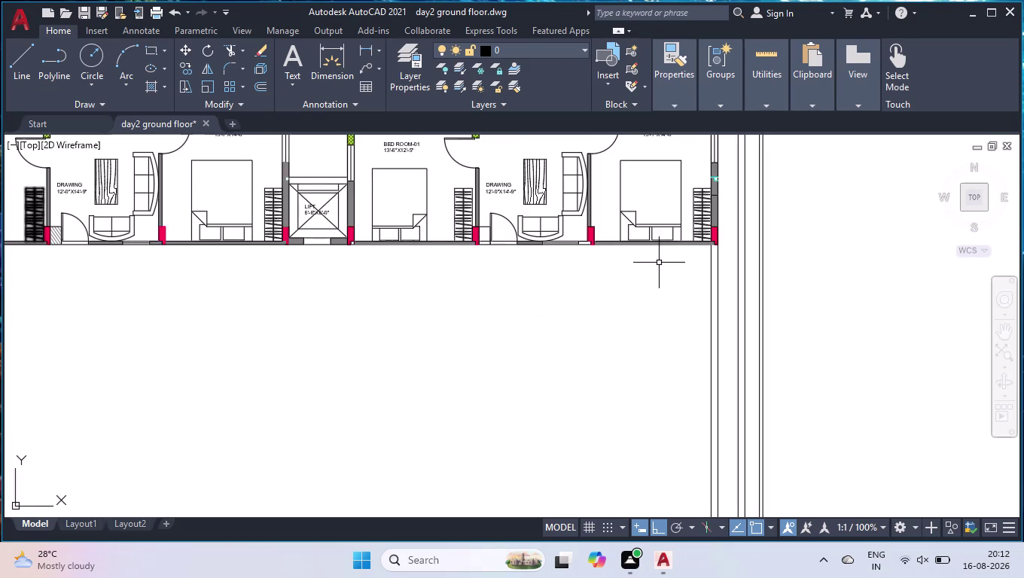
scroll(down, 3)
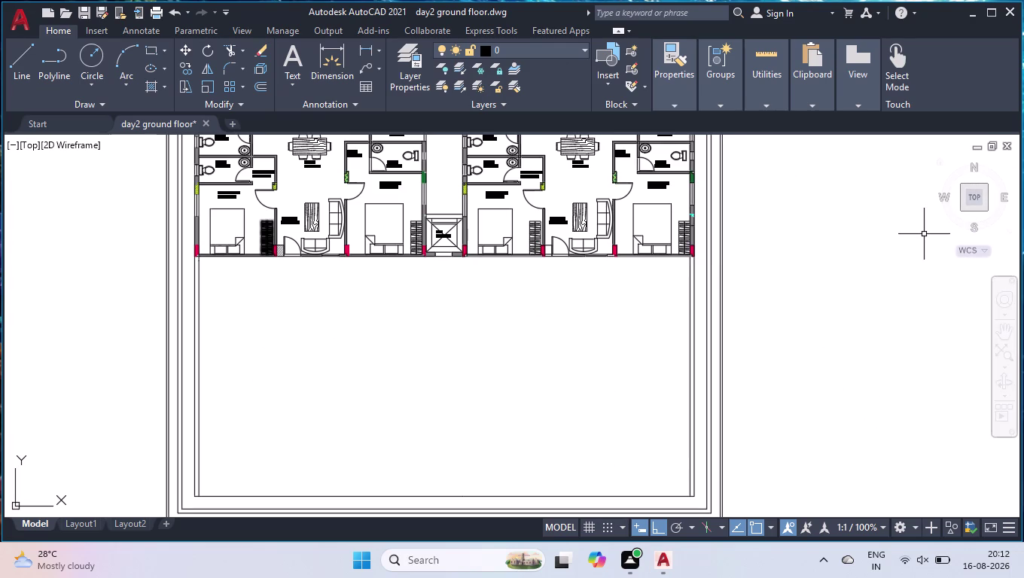
key(ctrl+0)
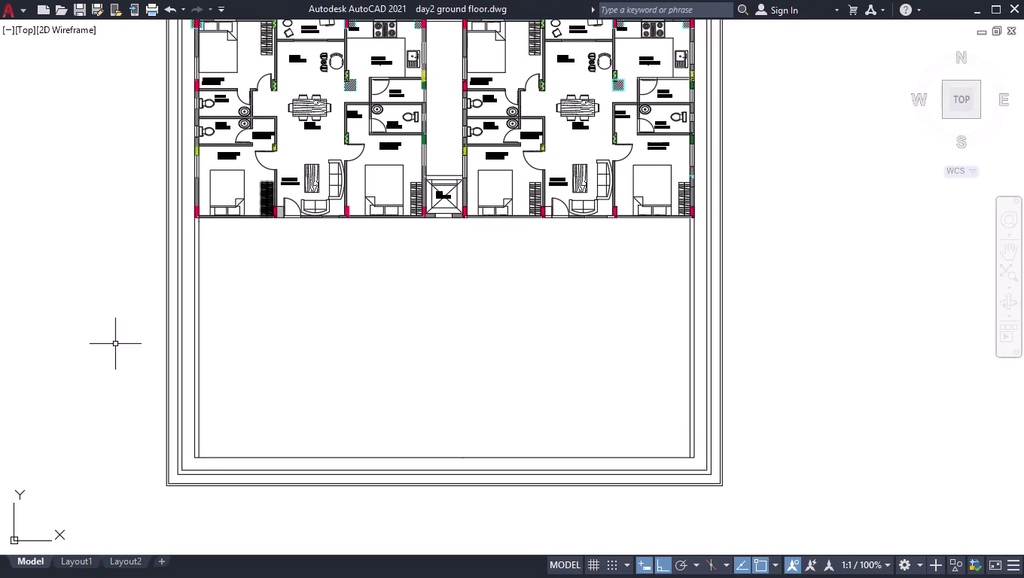
scroll(up, 3)
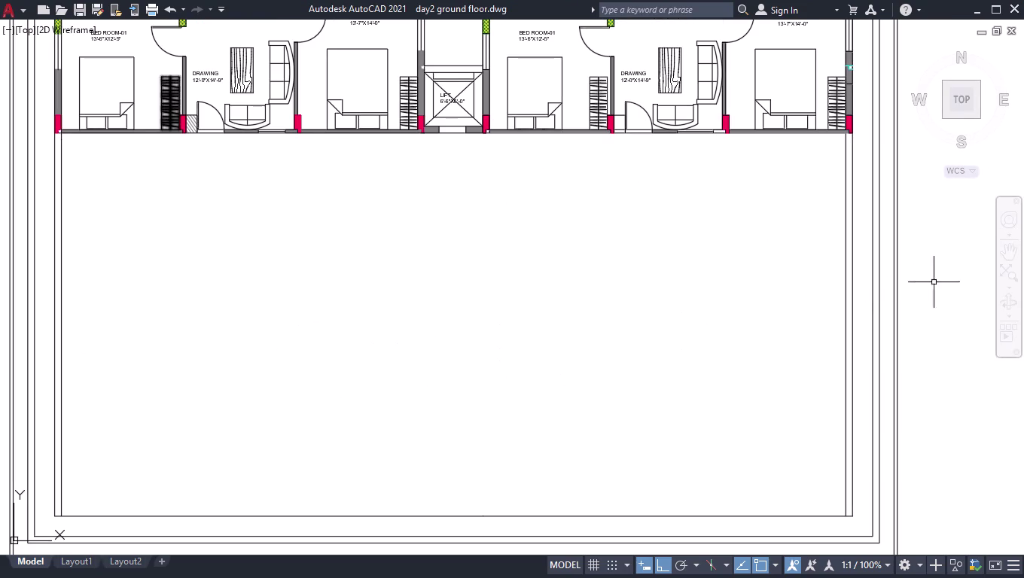
click(1009, 254)
drag(710, 297, 755, 287)
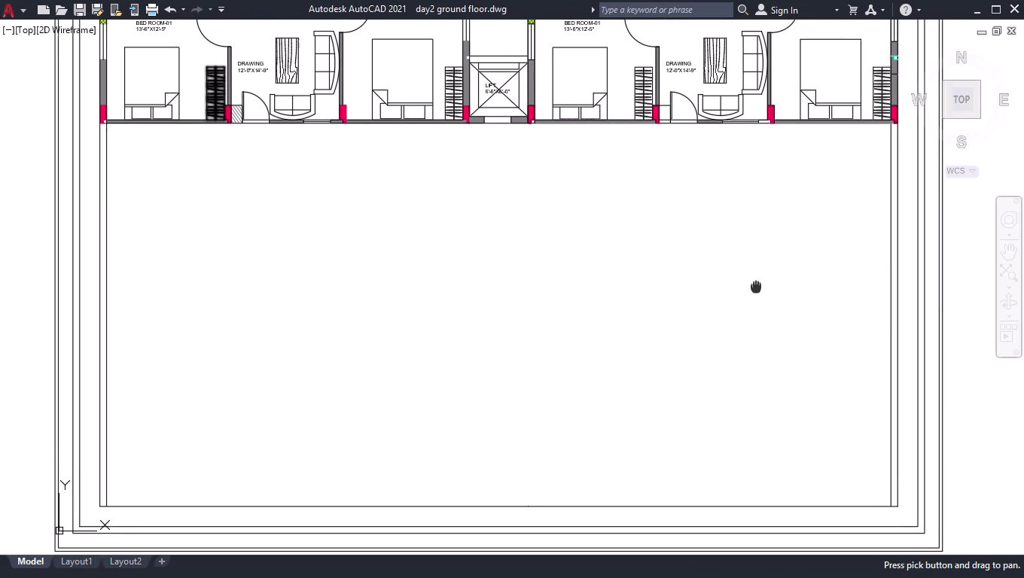
drag(755, 287, 759, 287)
key(Return)
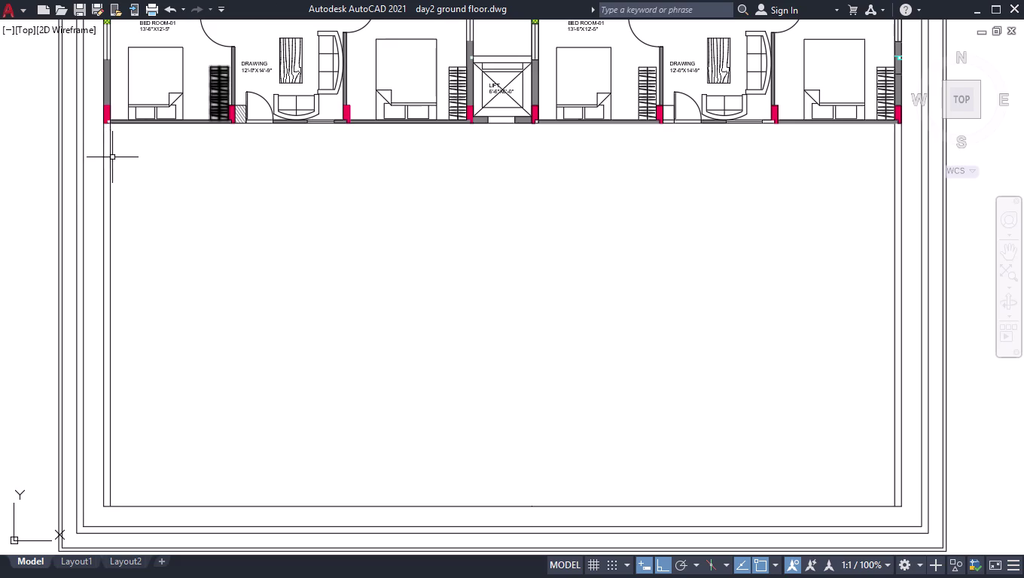
Break the plot's outer boundary line at the wall corner with BR.
scroll(up, 3)
scroll(up, 3)
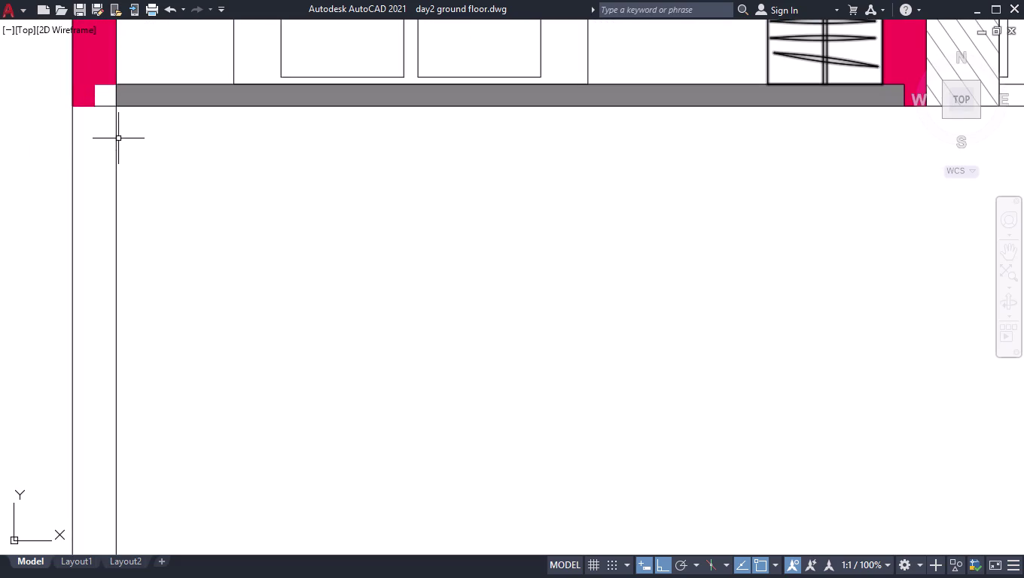
text(BR)
key(Down)
key(Return)
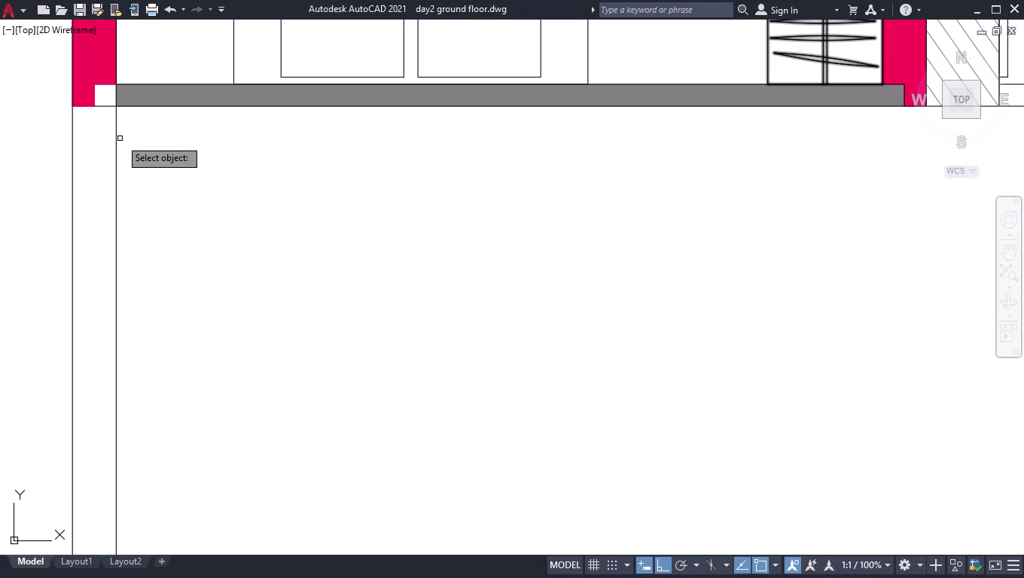
click(72, 132)
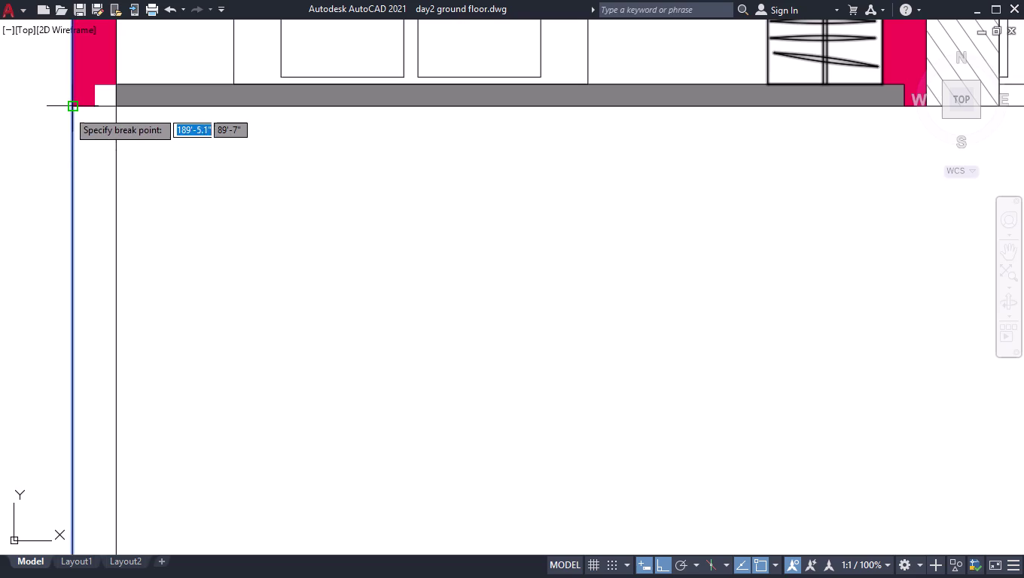
click(67, 109)
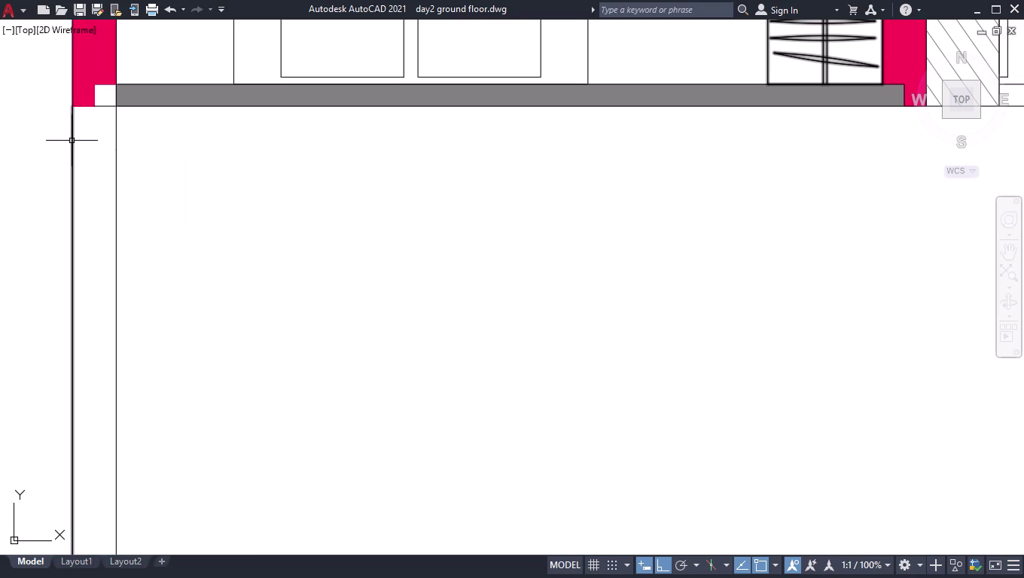
Offset the broken boundary line 4.5" outward and restore the full interface.
text(OFF)
key(Return)
key(4)
text(.)
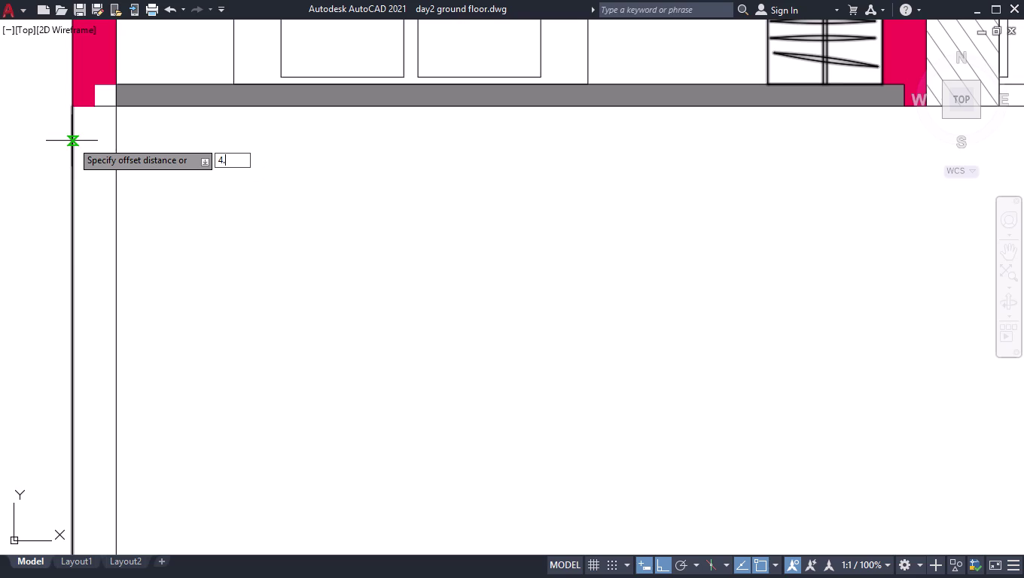
text(5")
key(Return)
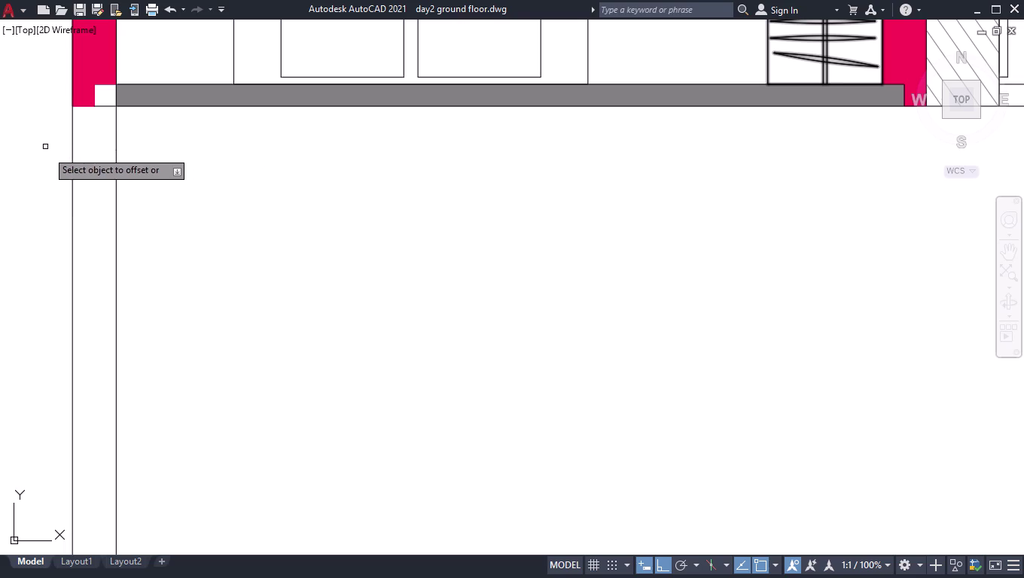
click(70, 195)
click(1, 209)
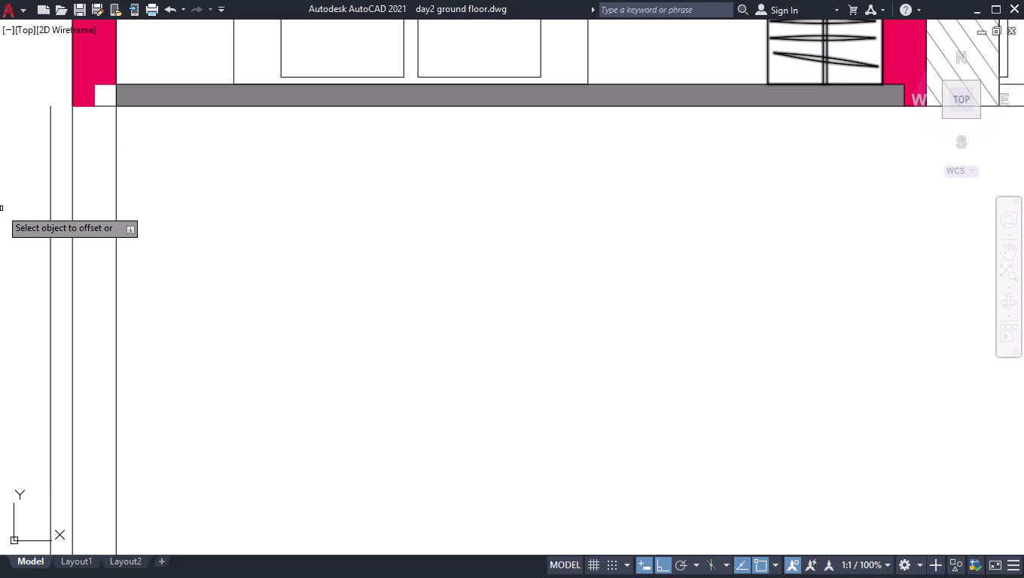
key(ctrl+0)
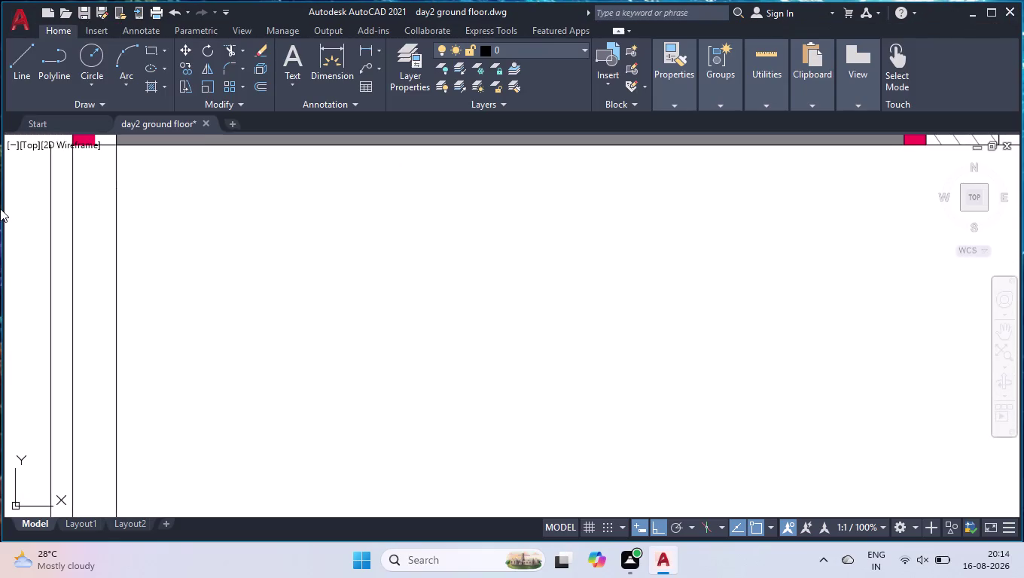